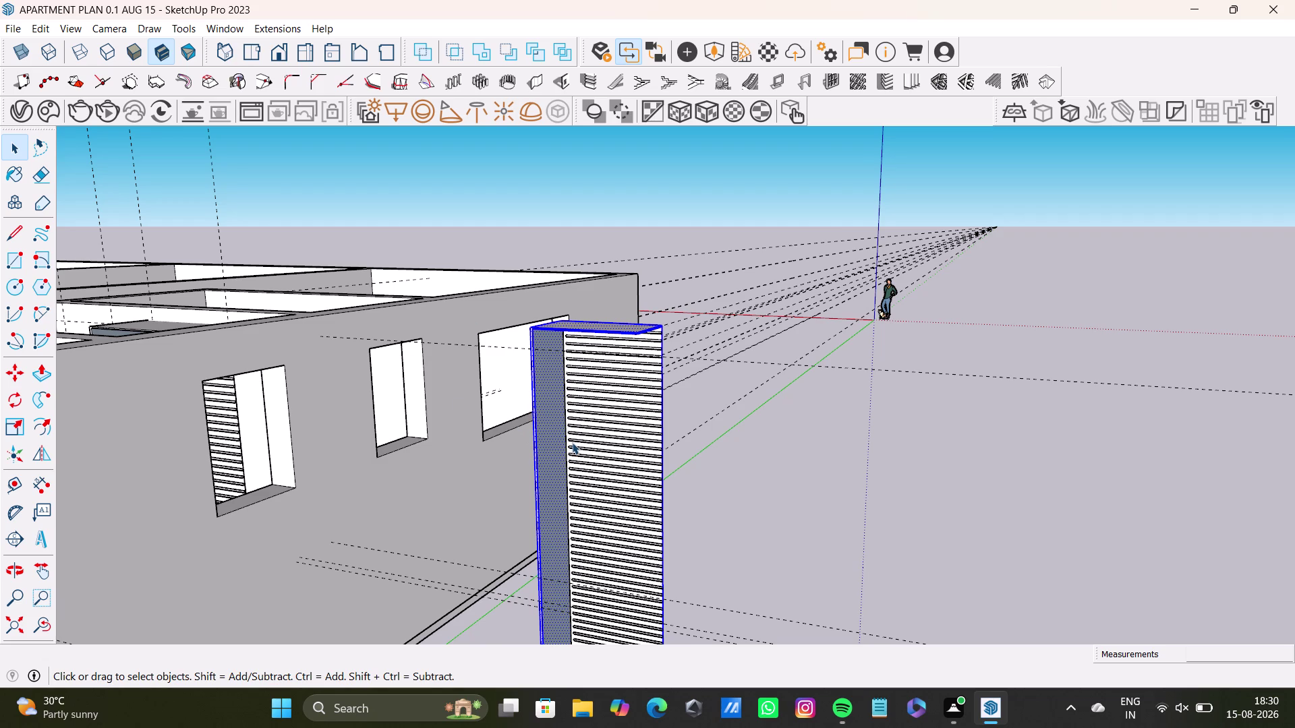
Deselect the louvered box and orbit around it to inspect its sides.
scroll(down, 3)
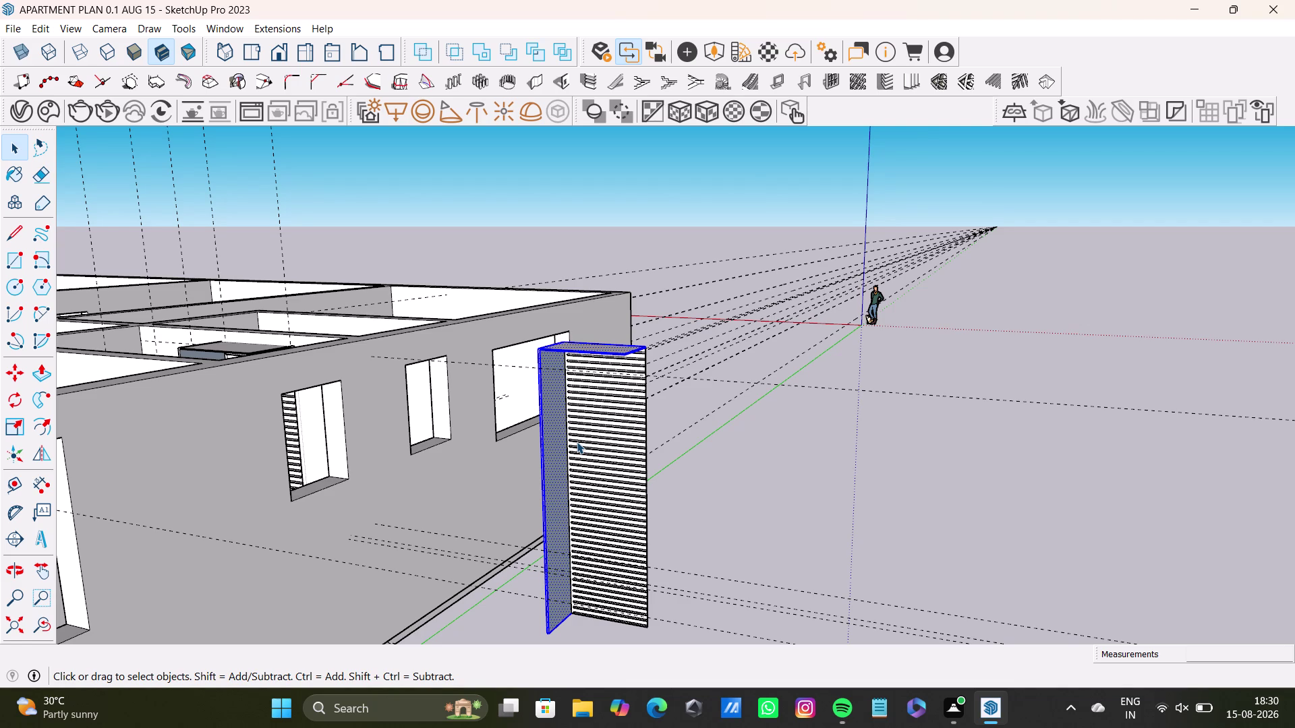
scroll(up, 3)
scroll(up, 3)
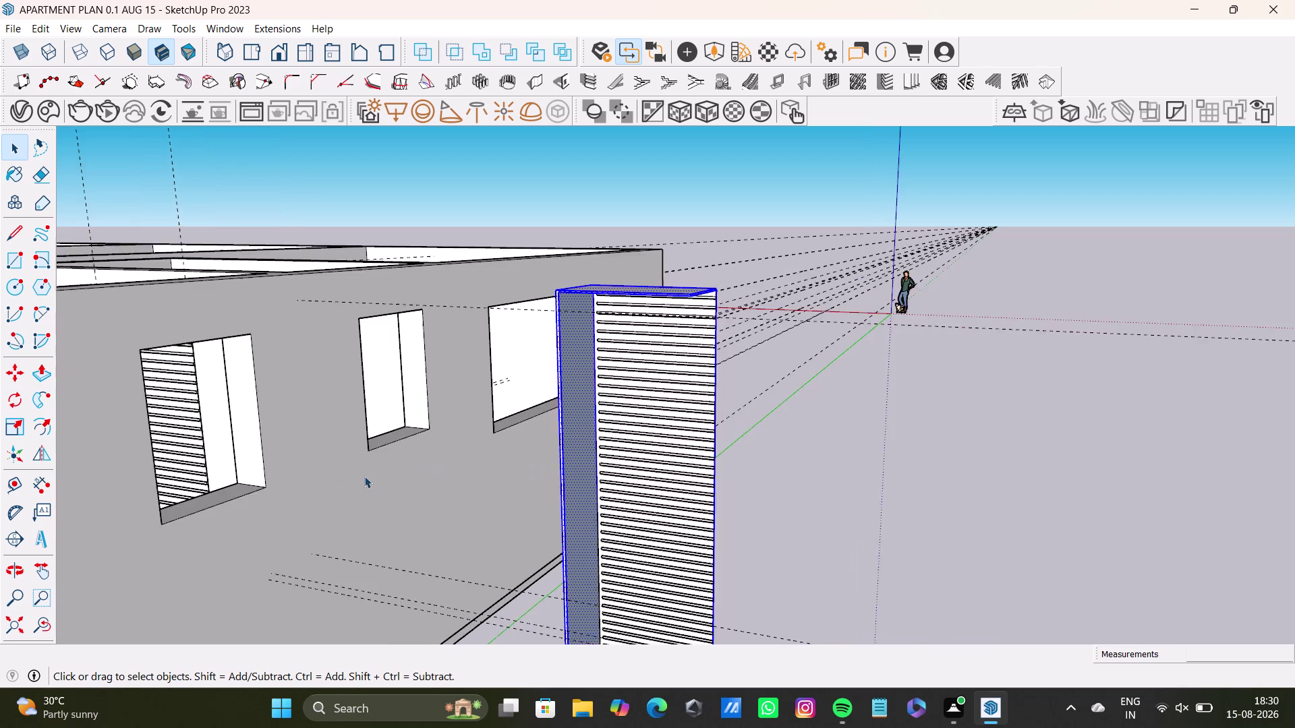
scroll(up, 3)
scroll(down, 3)
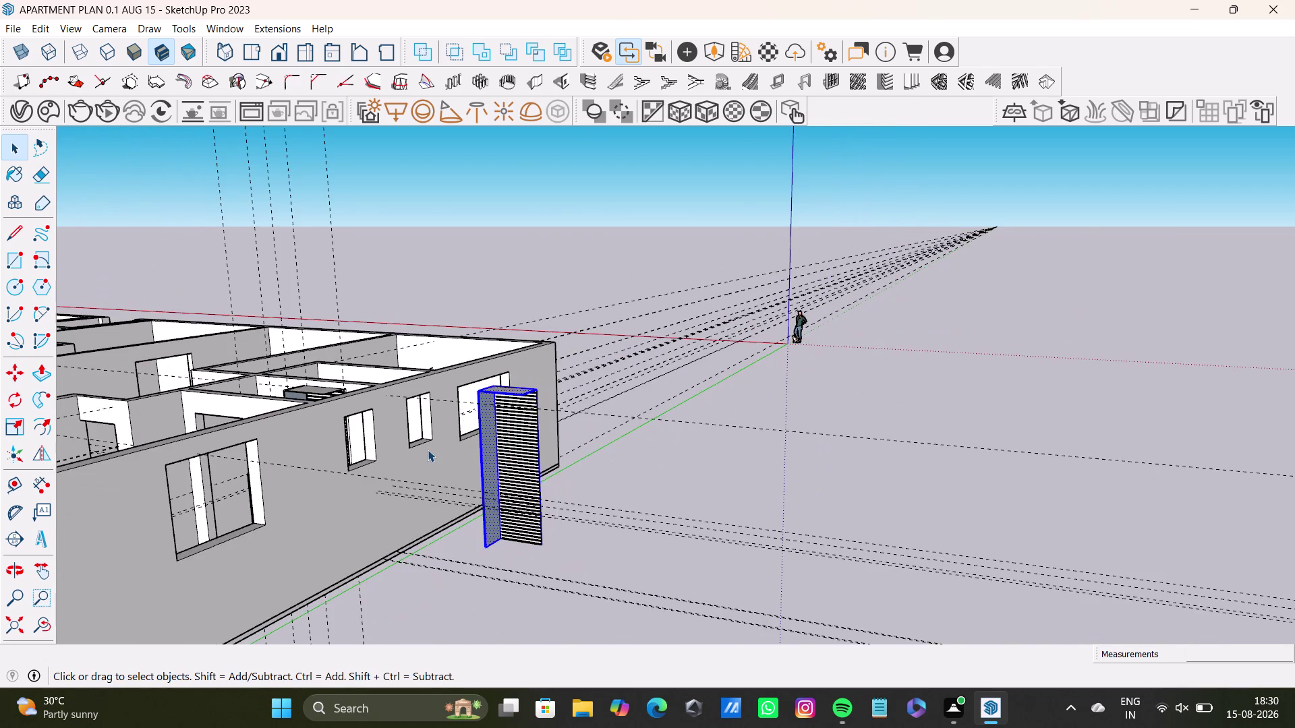
scroll(down, 3)
scroll(down, 3)
click(635, 431)
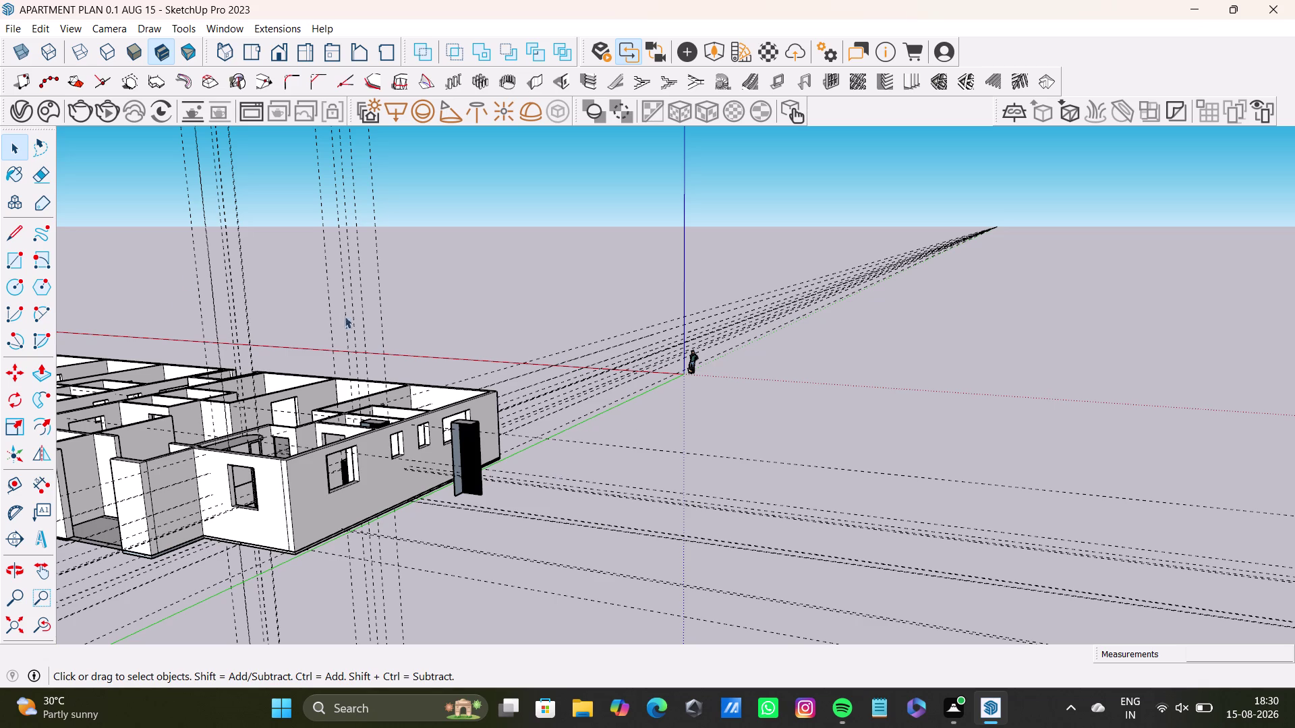
scroll(up, 3)
scroll(up, 3)
scroll(down, 3)
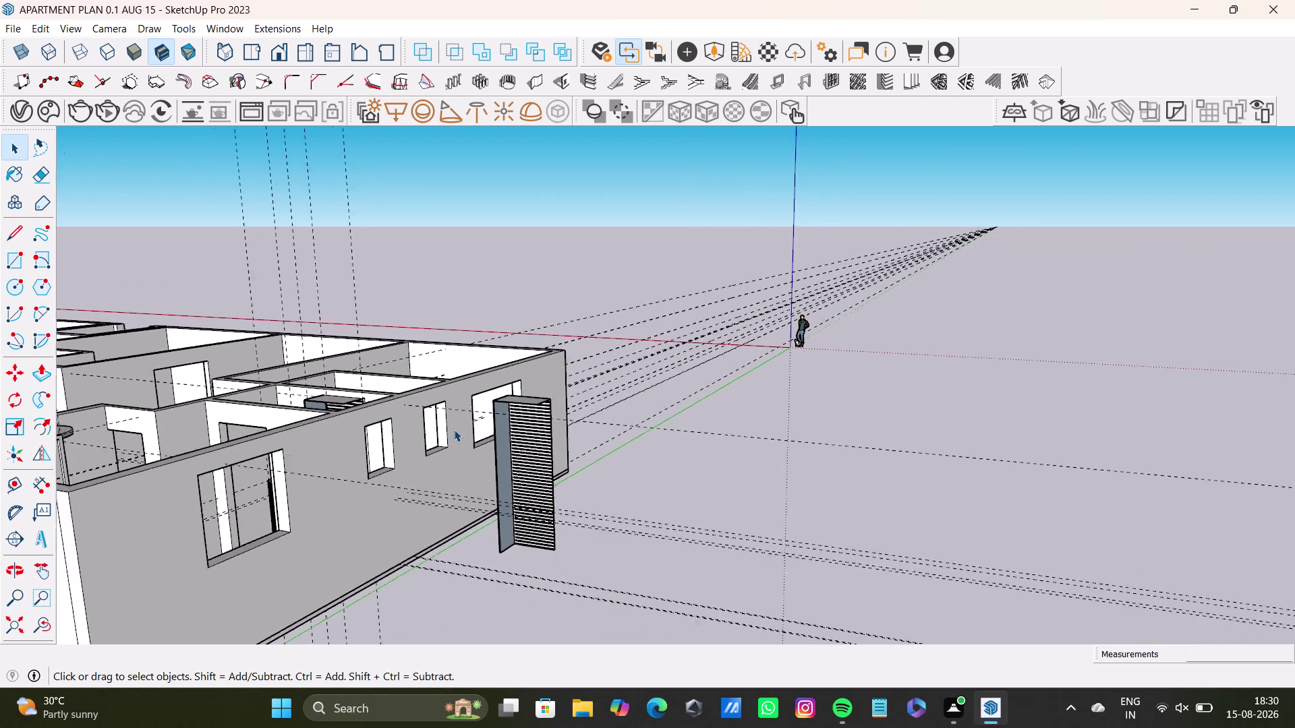
scroll(down, 3)
middle_drag(465, 442, 582, 379)
middle_drag(578, 392, 591, 521)
scroll(up, 3)
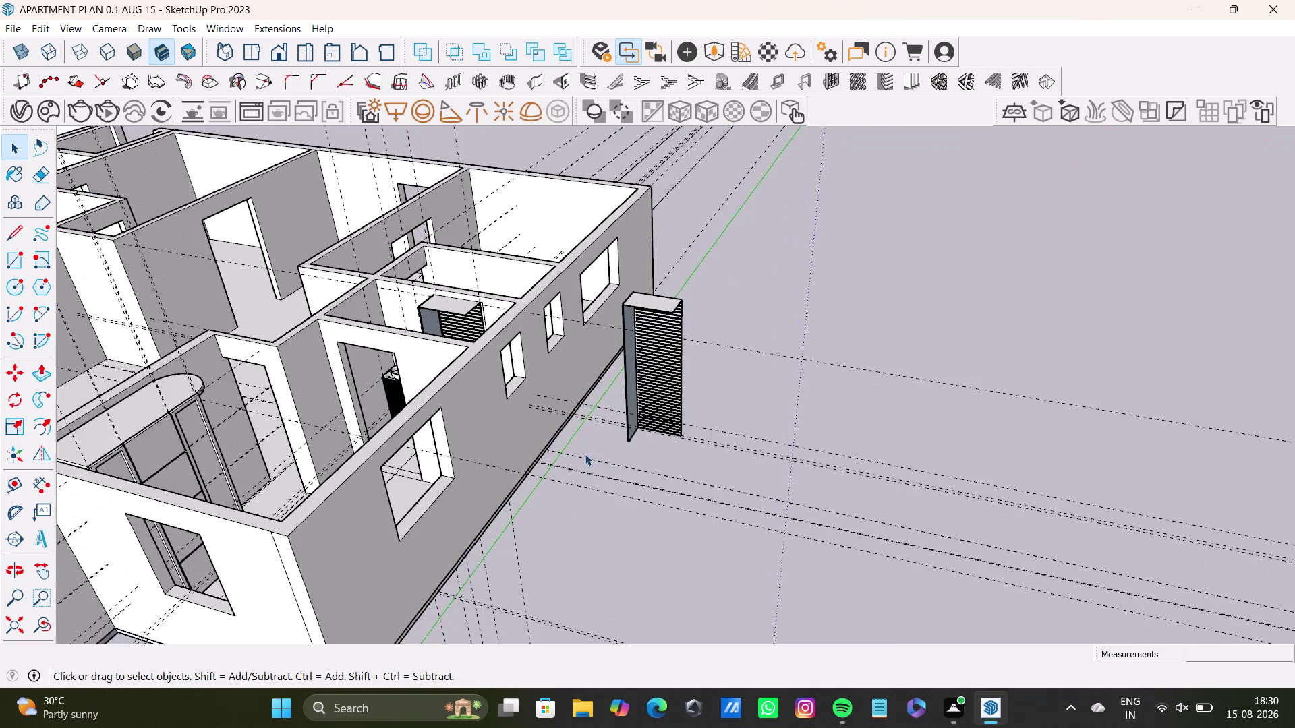
scroll(up, 3)
middle_drag(596, 435, 596, 549)
scroll(up, 3)
middle_drag(614, 395, 749, 372)
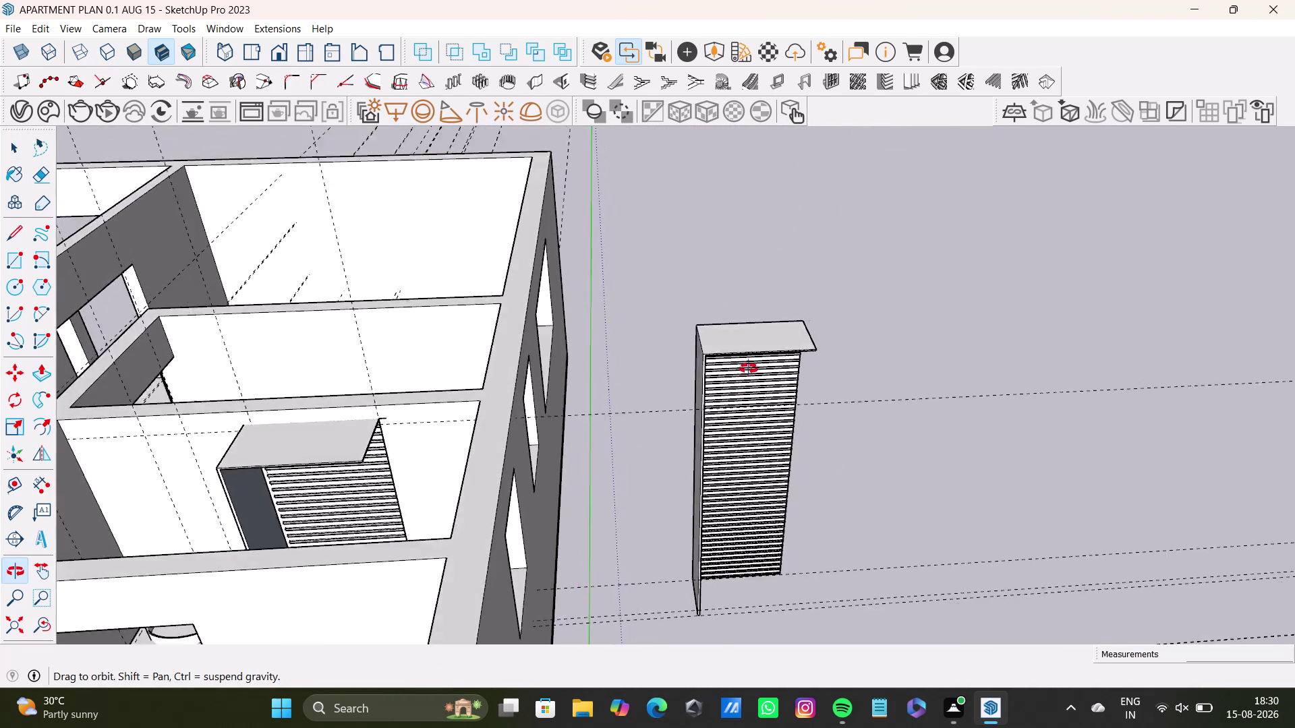
middle_drag(749, 373, 732, 340)
drag(622, 253, 866, 626)
middle_drag(802, 554, 747, 543)
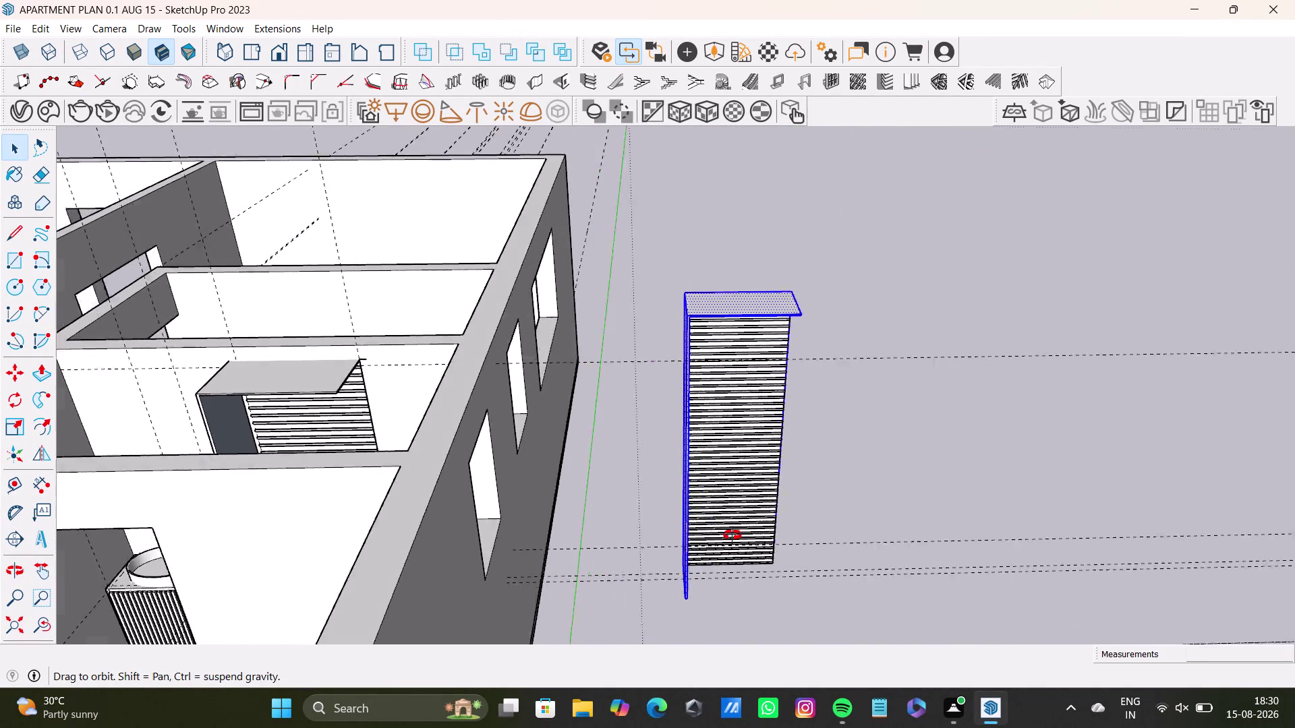
middle_drag(748, 543, 632, 478)
View the box from below, then orbit out over the apartment and back to the box.
click(674, 425)
double_click(671, 425)
click(671, 425)
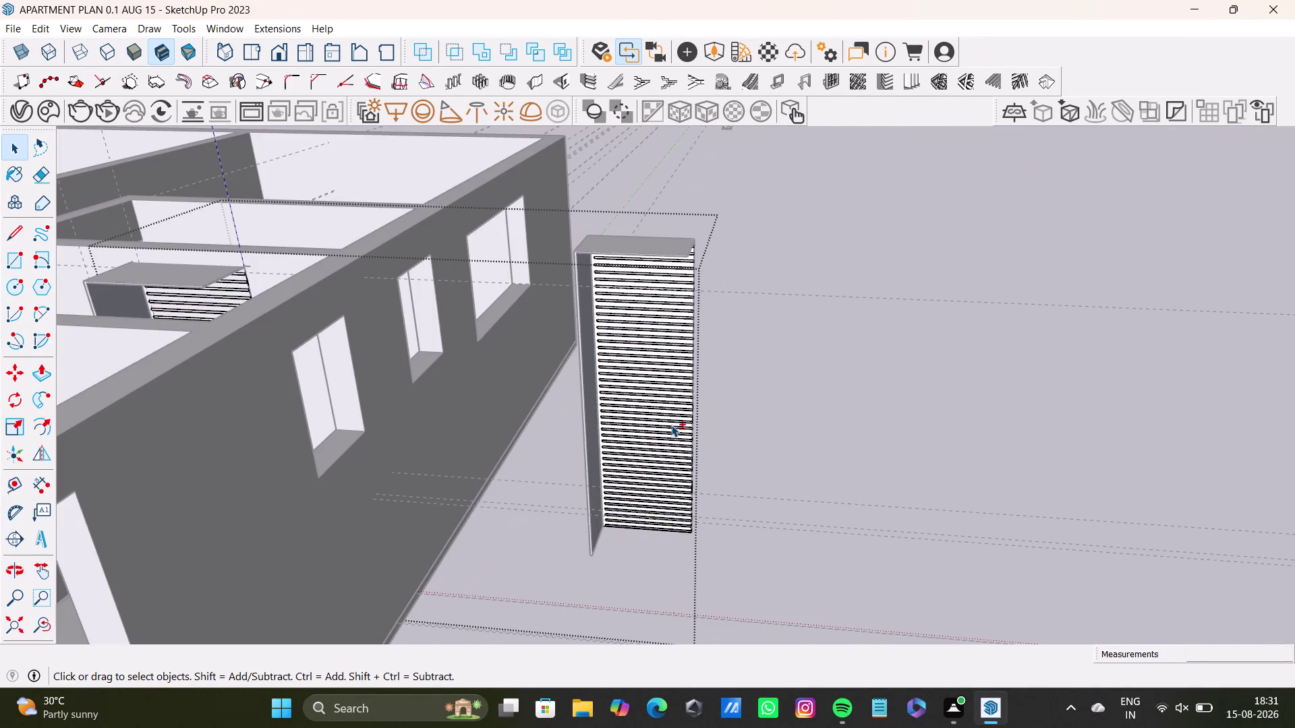
scroll(up, 3)
middle_drag(669, 446, 642, 600)
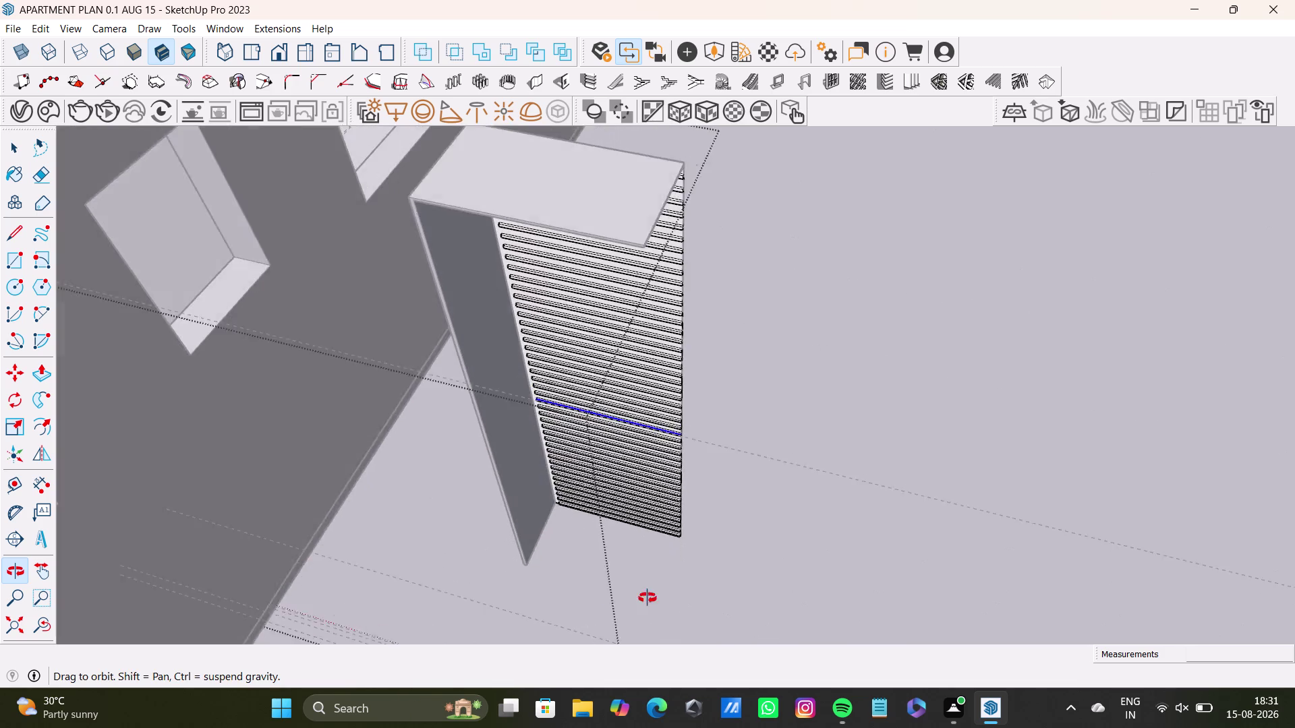
middle_drag(642, 601, 657, 582)
key(space)
click(803, 468)
scroll(down, 3)
middle_drag(675, 485, 798, 444)
scroll(down, 3)
middle_drag(854, 478, 683, 424)
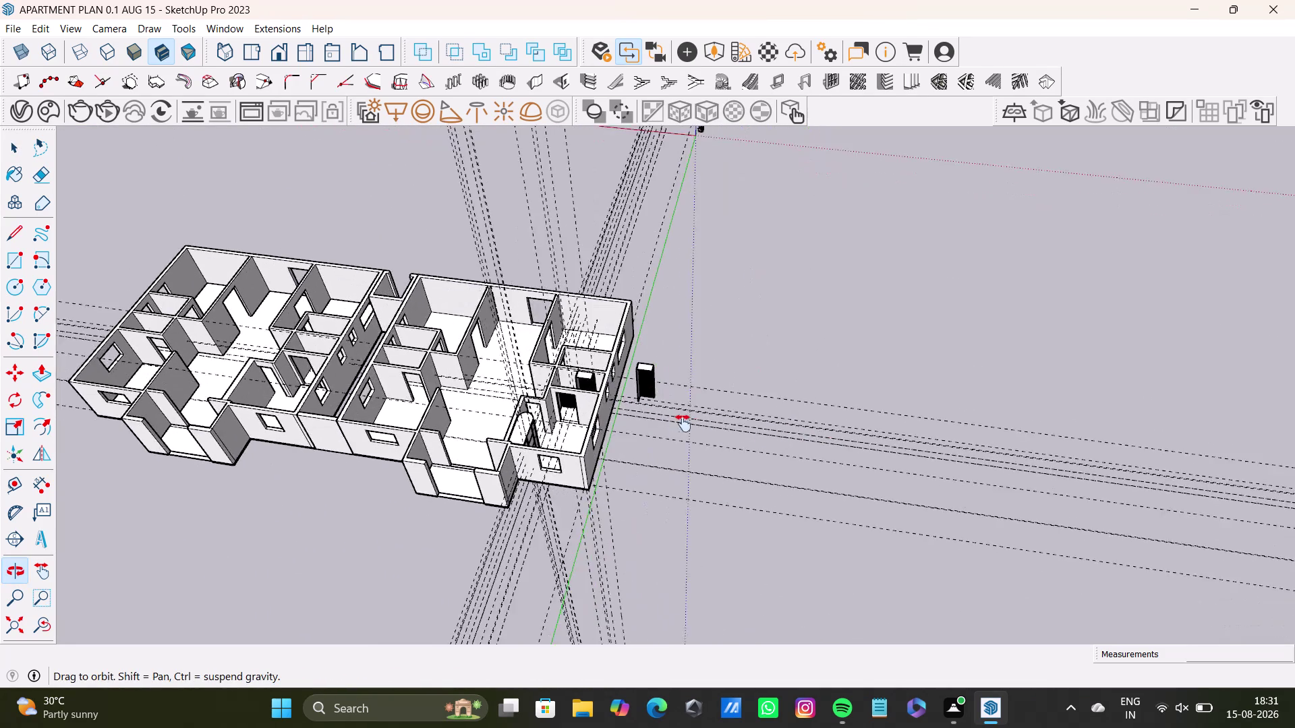
middle_drag(683, 423, 590, 383)
middle_drag(871, 432, 458, 494)
scroll(up, 3)
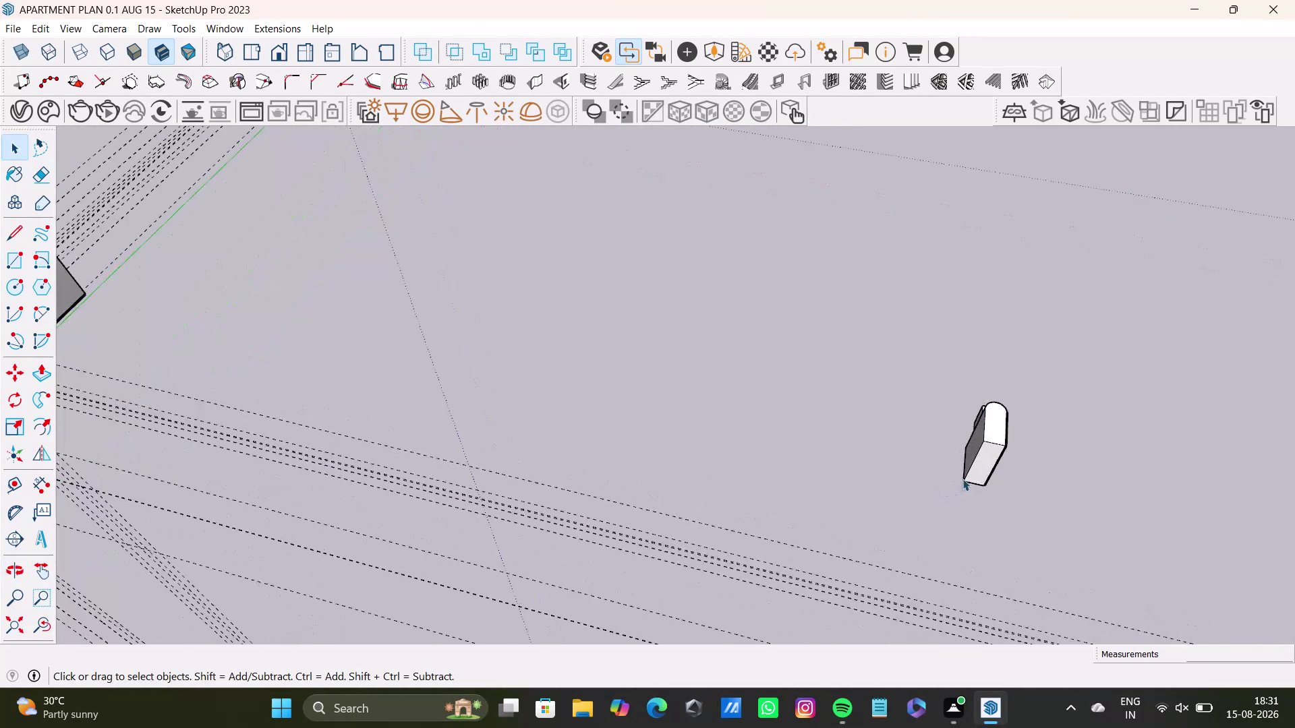
scroll(up, 3)
middle_drag(949, 462, 1145, 468)
scroll(up, 3)
middle_drag(830, 322, 754, 555)
scroll(up, 3)
middle_drag(914, 419, 916, 493)
middle_drag(930, 479, 949, 496)
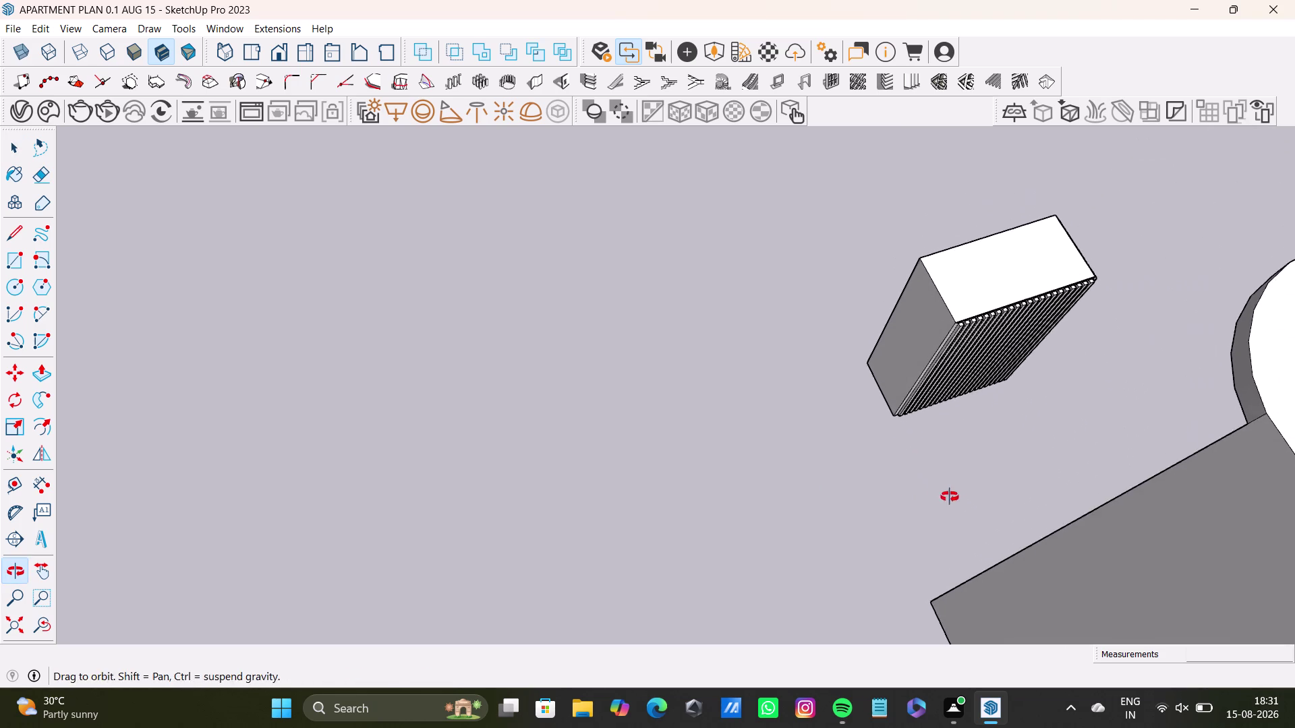
middle_drag(949, 496, 949, 497)
Select the whole louvered box and move it by its corner to a new spot.
click(957, 286)
click(963, 285)
double_click(963, 285)
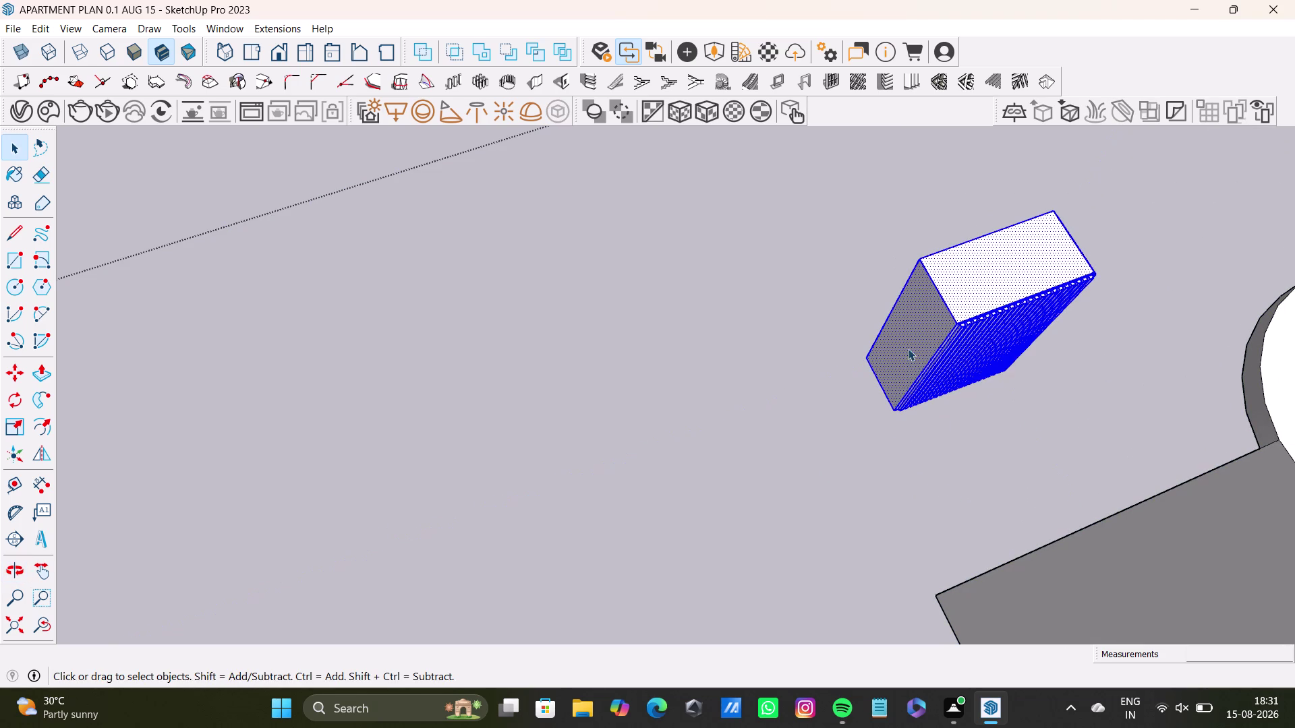
key(m)
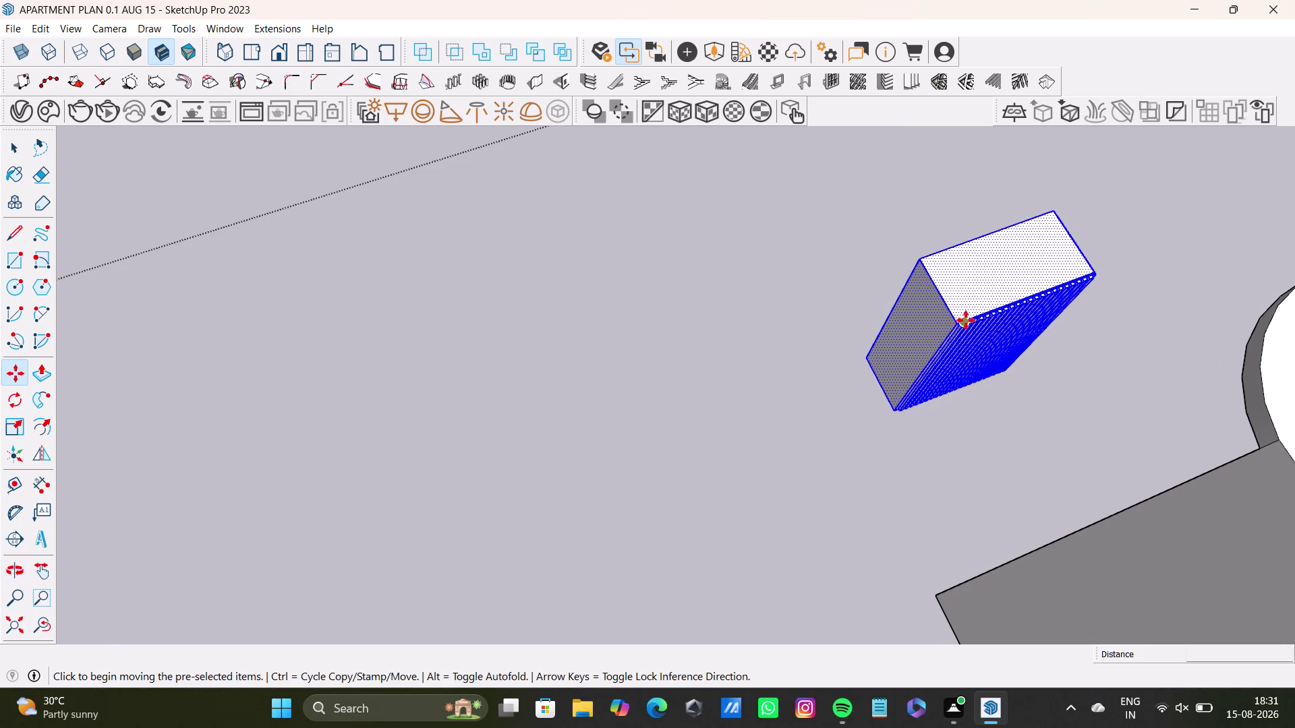
click(962, 323)
click(288, 278)
scroll(down, 3)
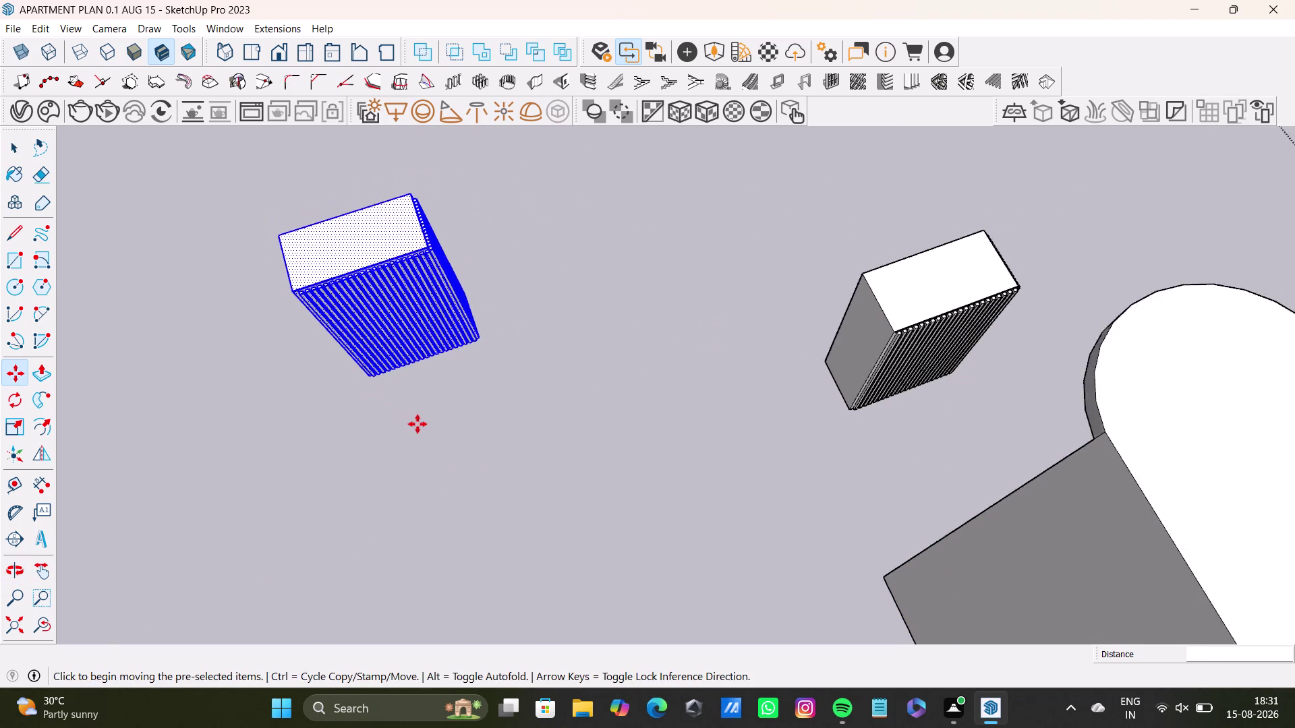
Rotate the box 90 degrees about its top corner so it stands upright.
middle_drag(423, 417, 673, 451)
middle_drag(674, 501, 0, 378)
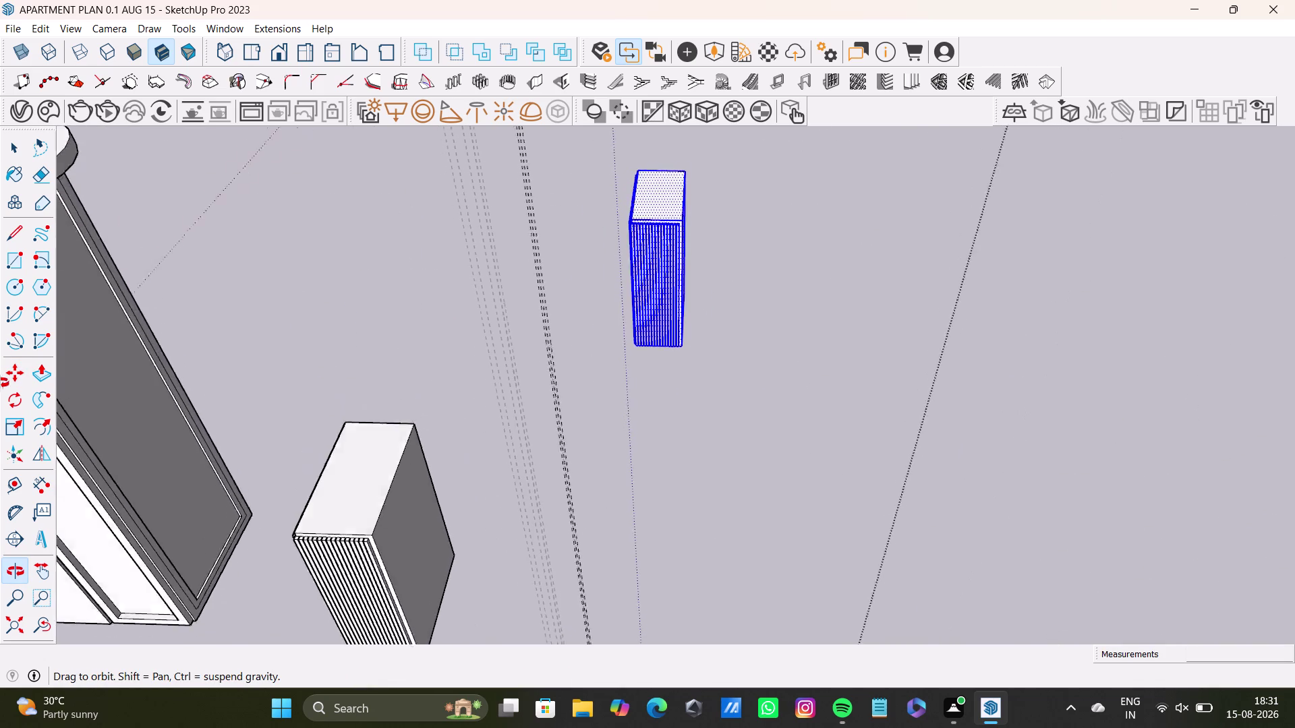
middle_drag(0, 378, 628, 453)
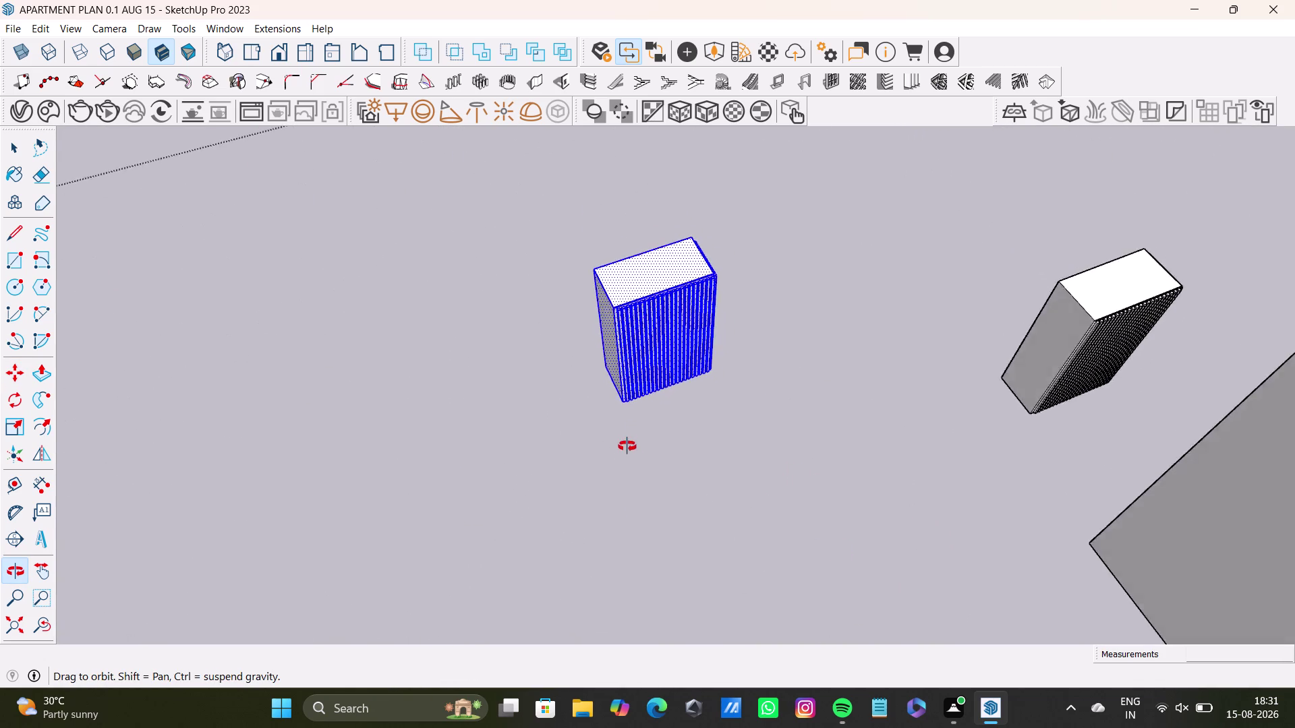
middle_drag(628, 453, 564, 449)
key(q)
scroll(up, 3)
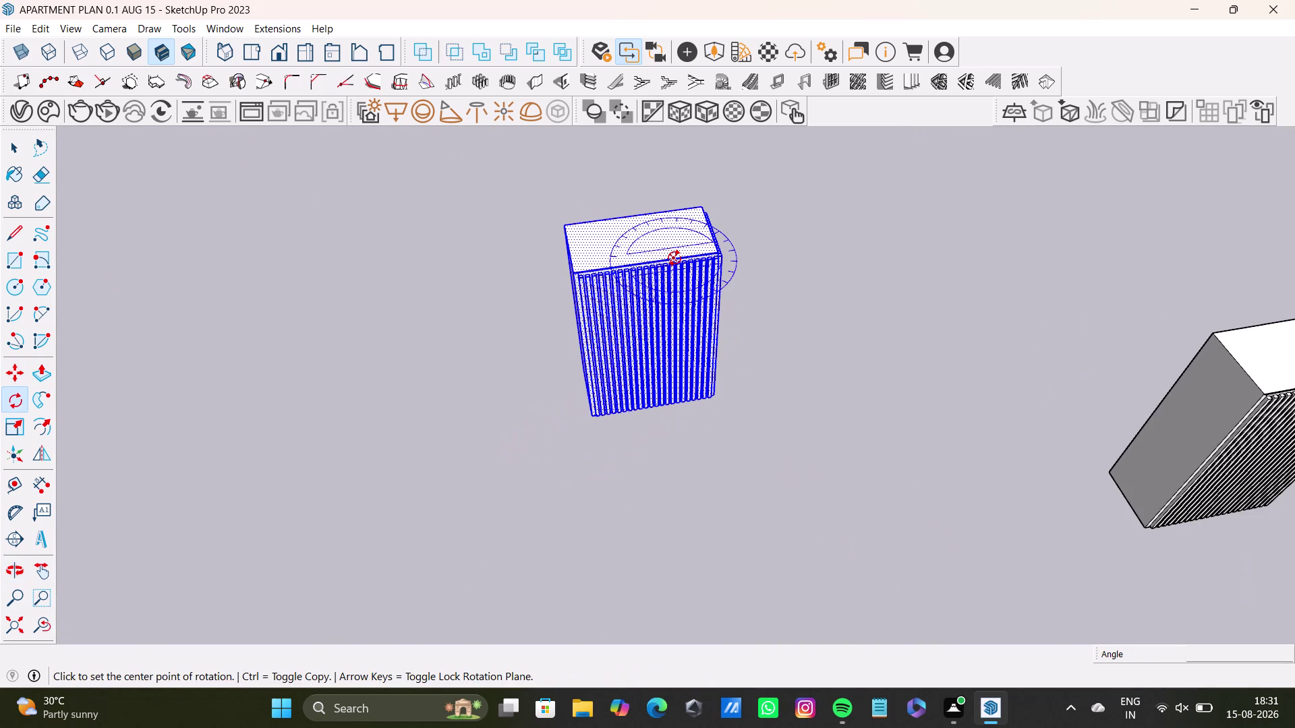
key(Up)
scroll(up, 3)
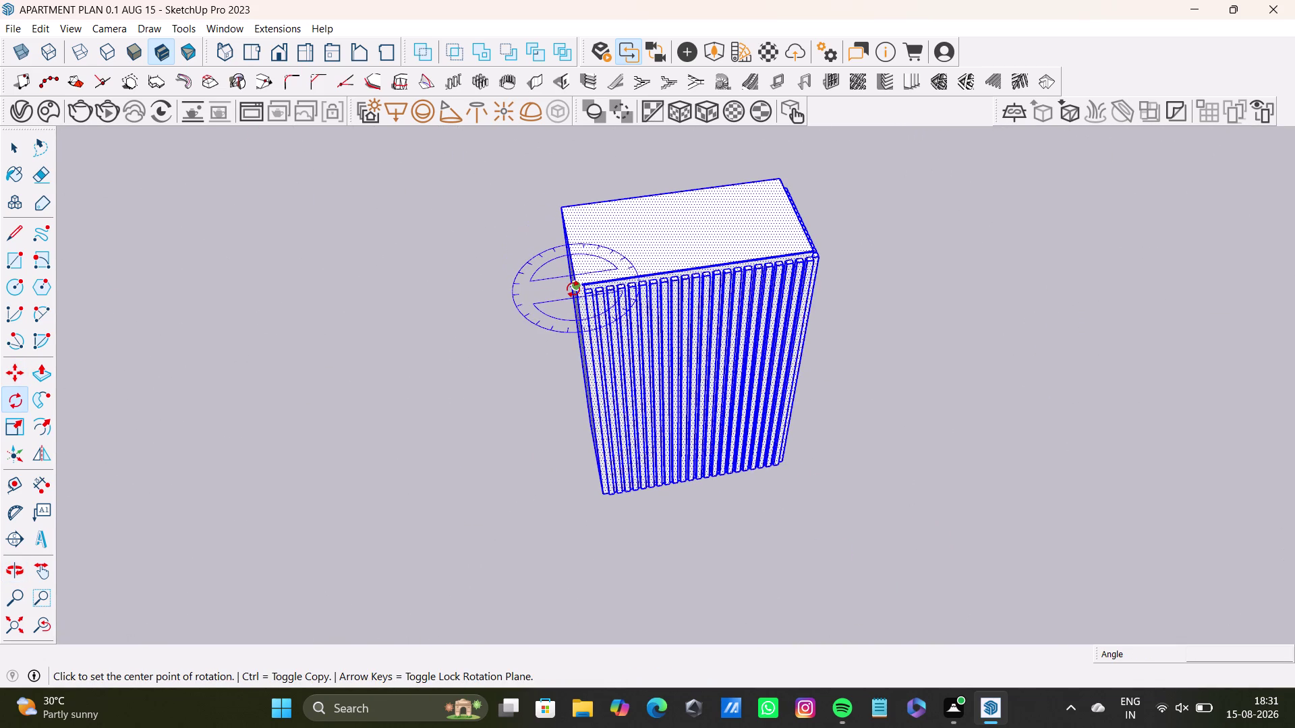
scroll(up, 3)
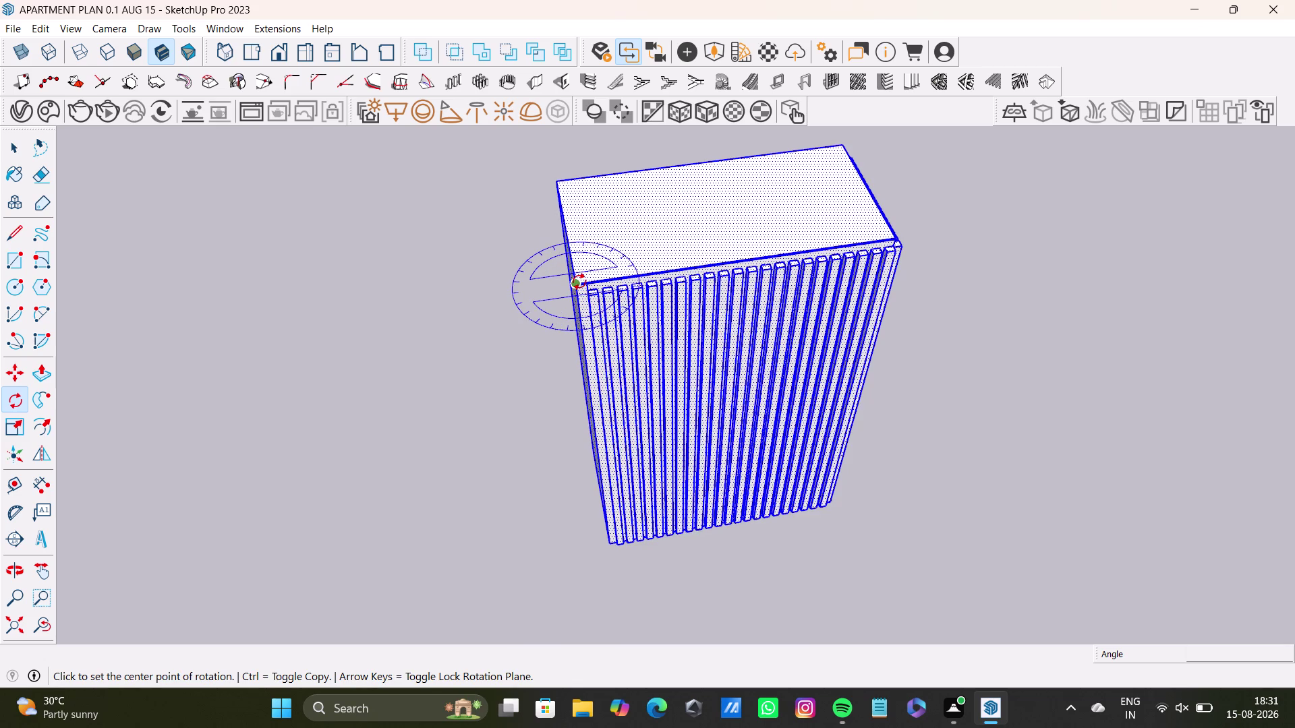
click(578, 281)
click(887, 237)
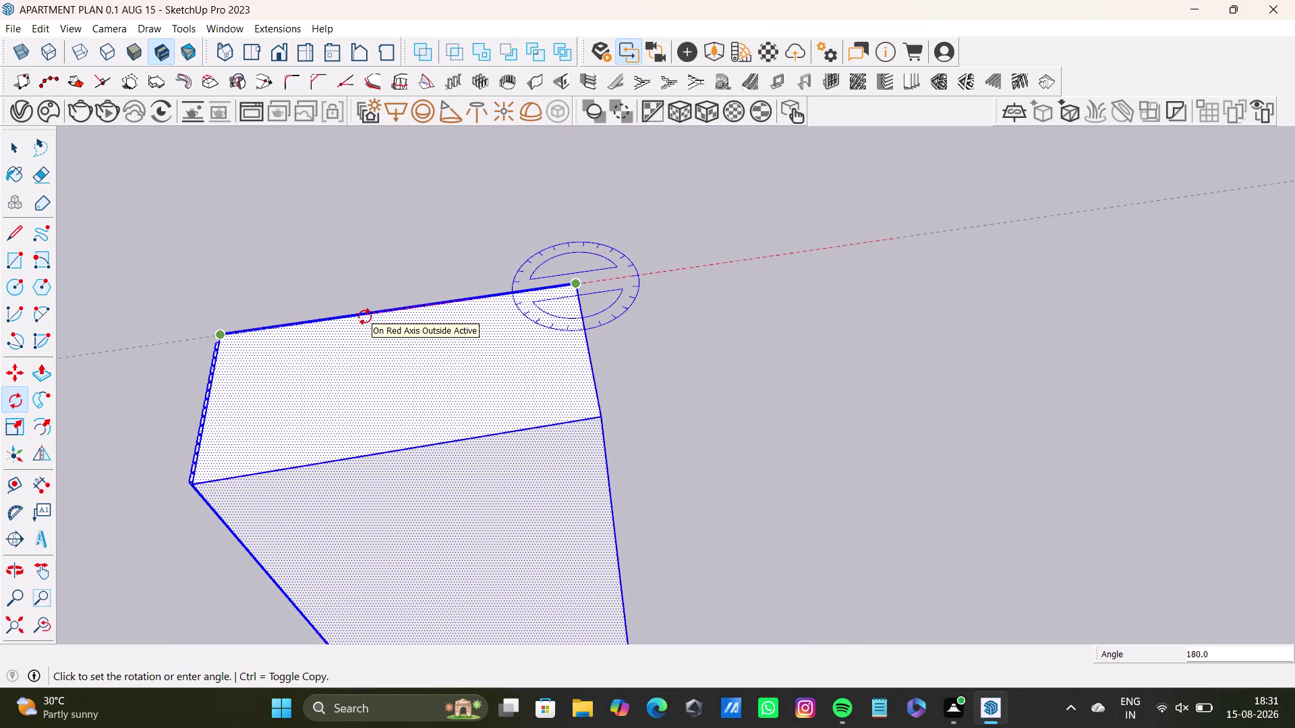
text(90)
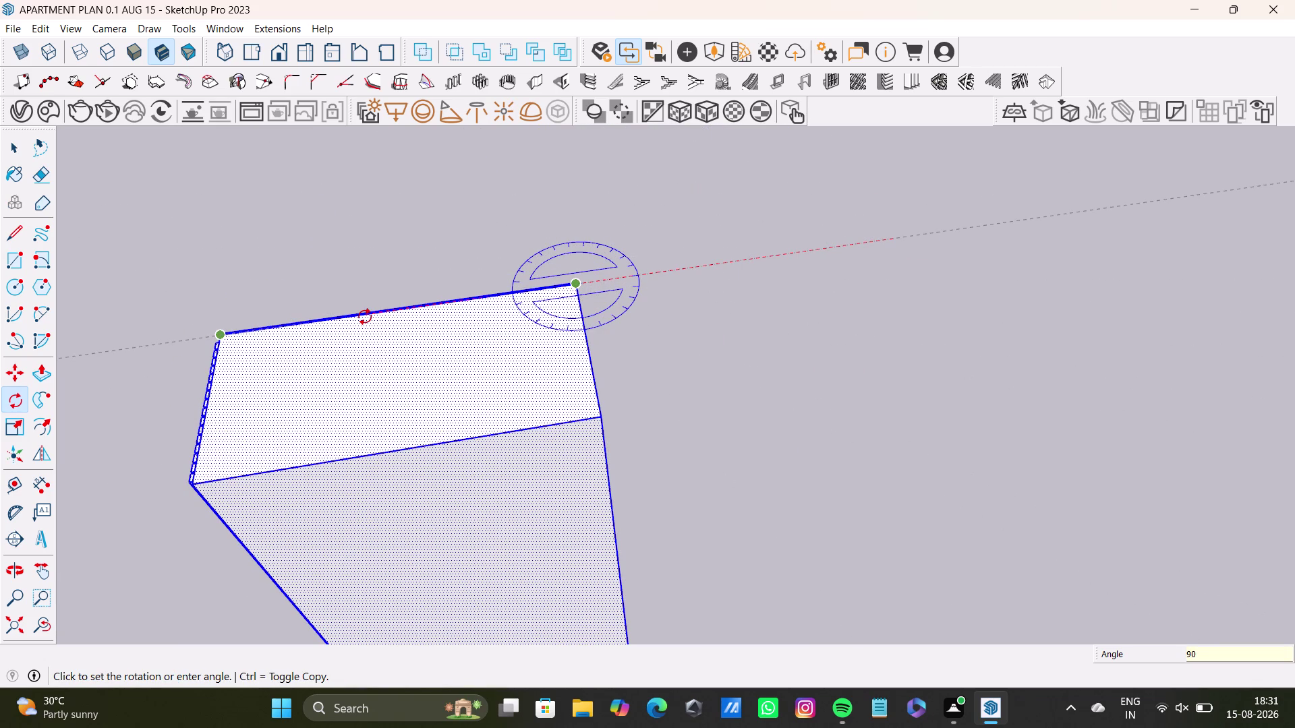
key(Return)
Check the upright box, then orbit out and across the apartment rooms.
scroll(down, 3)
middle_drag(580, 390, 803, 413)
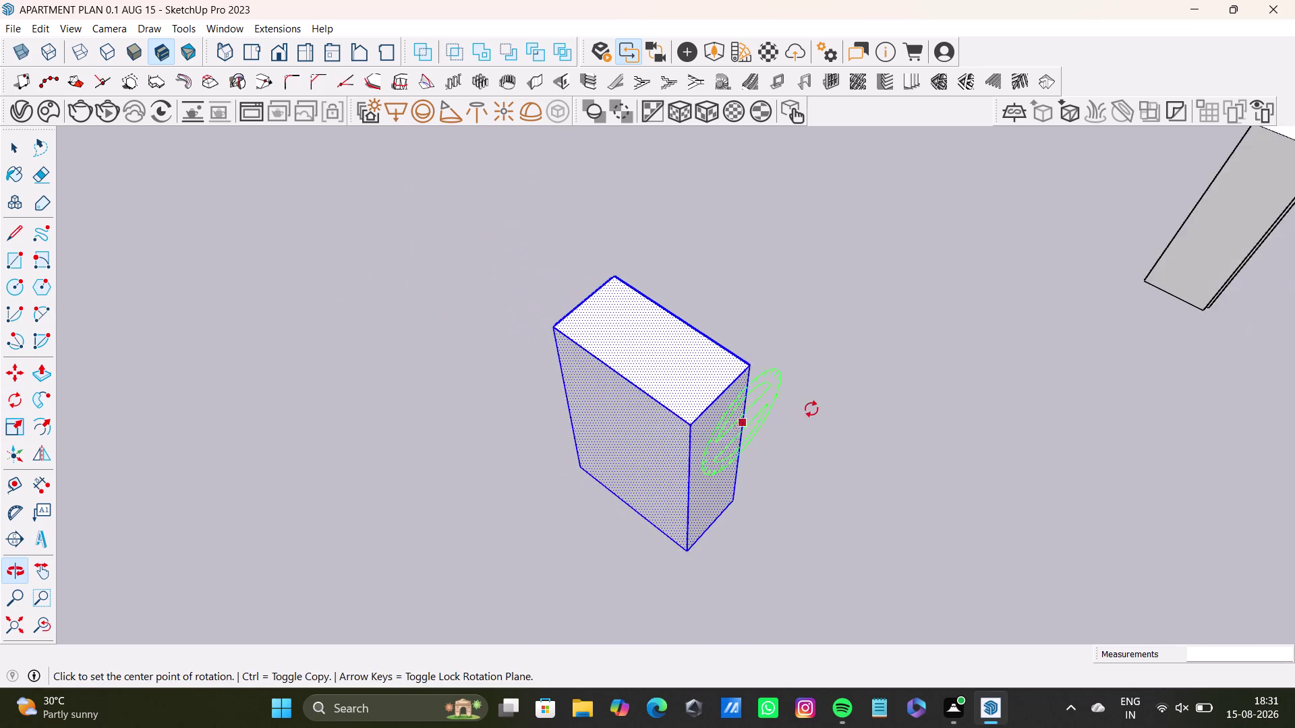
scroll(up, 3)
middle_drag(754, 455, 383, 360)
scroll(down, 3)
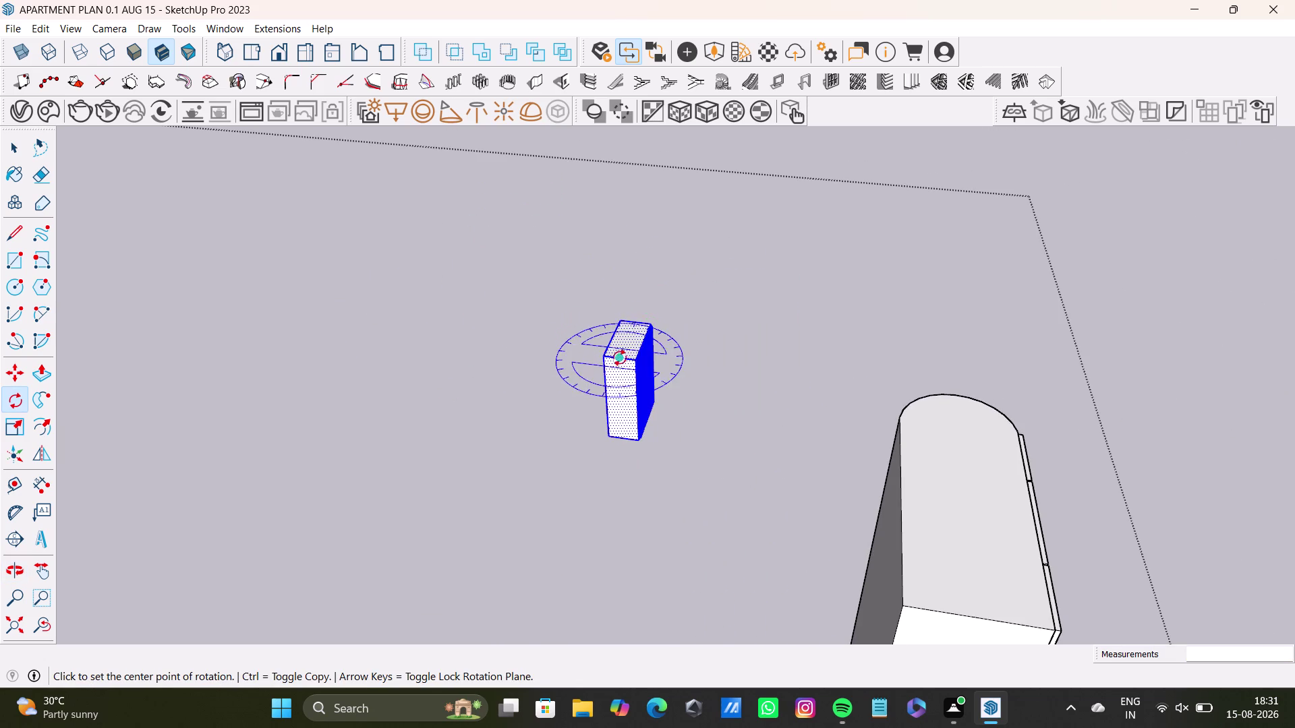
key(space)
scroll(up, 3)
scroll(down, 3)
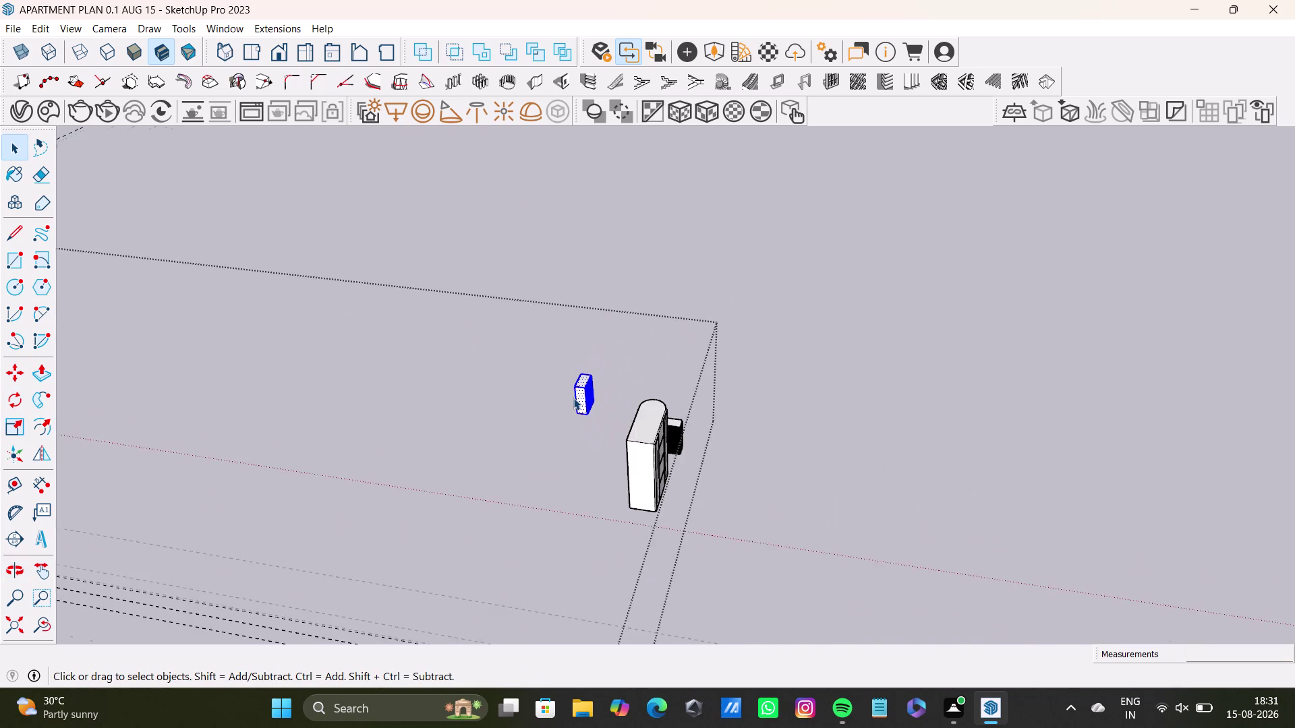
scroll(down, 3)
middle_drag(335, 378, 882, 429)
scroll(up, 3)
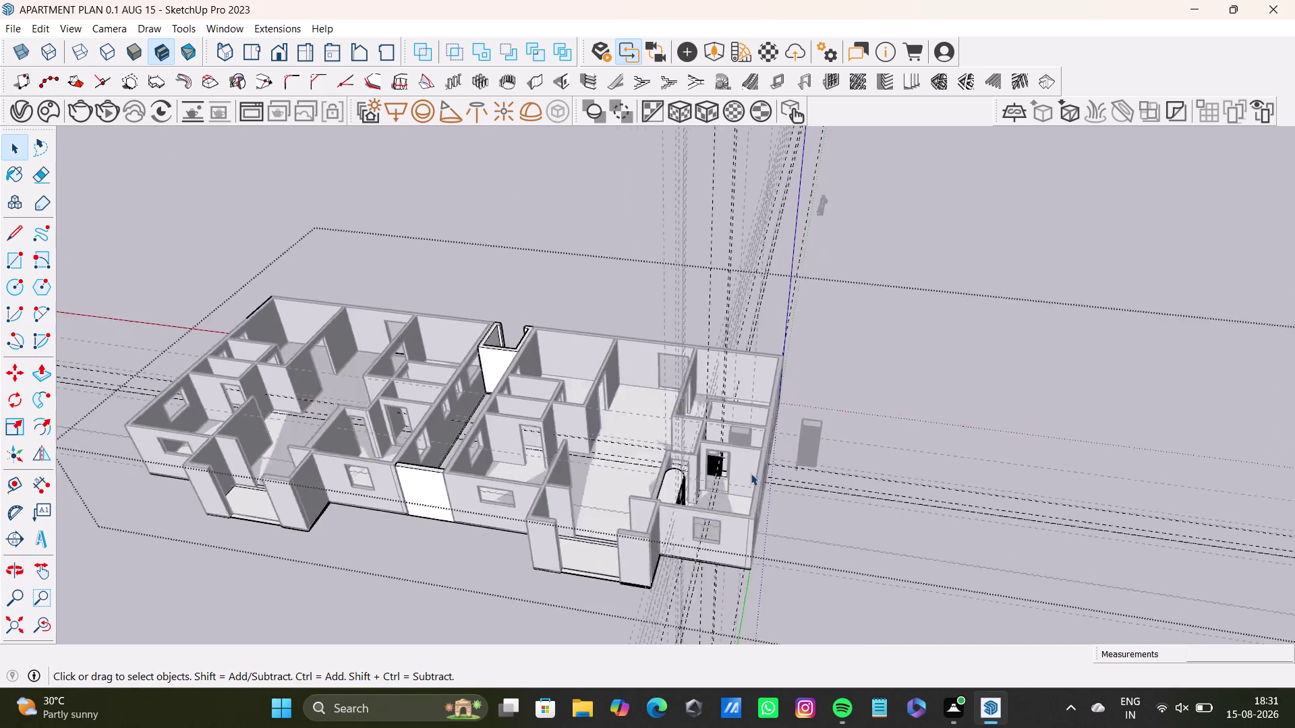
scroll(up, 3)
scroll(up, 3)
middle_drag(748, 426, 418, 502)
scroll(down, 3)
middle_drag(671, 456, 666, 462)
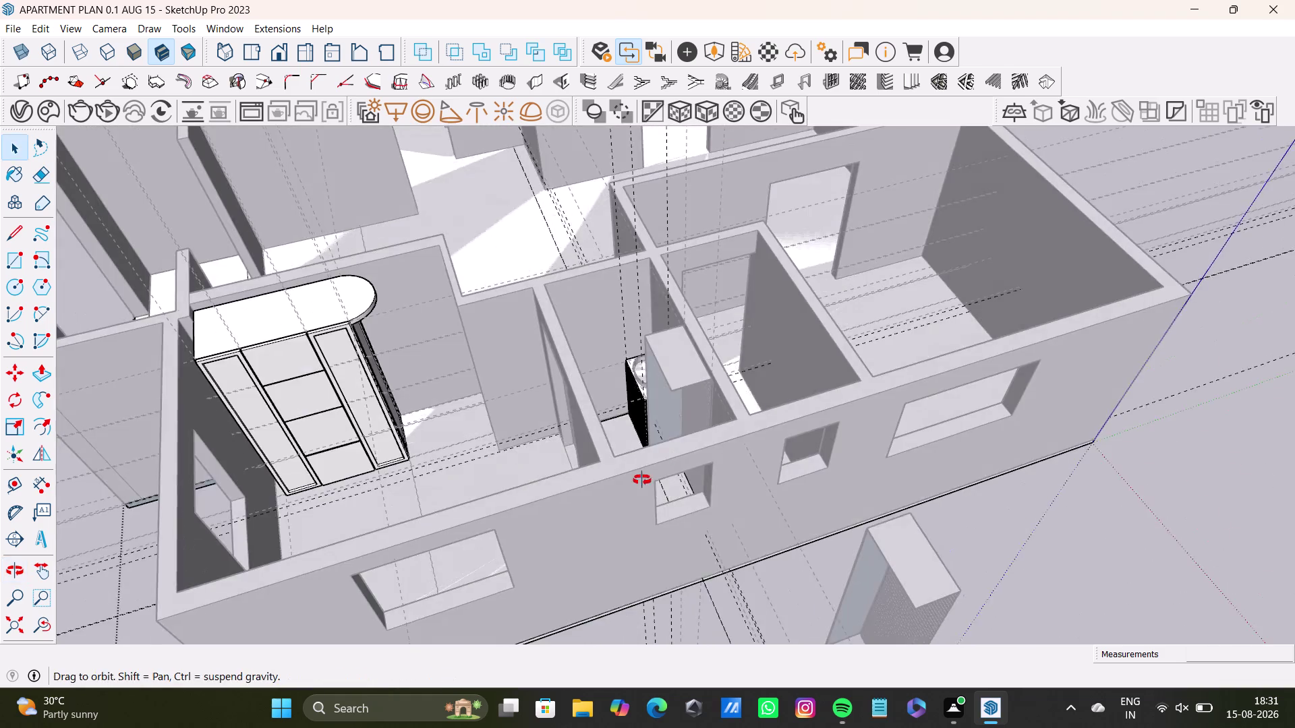
middle_drag(666, 463, 362, 498)
middle_drag(576, 472, 323, 466)
Orbit and zoom from the apartment rooms to a close view of the small louvered box.
middle_drag(628, 425, 478, 503)
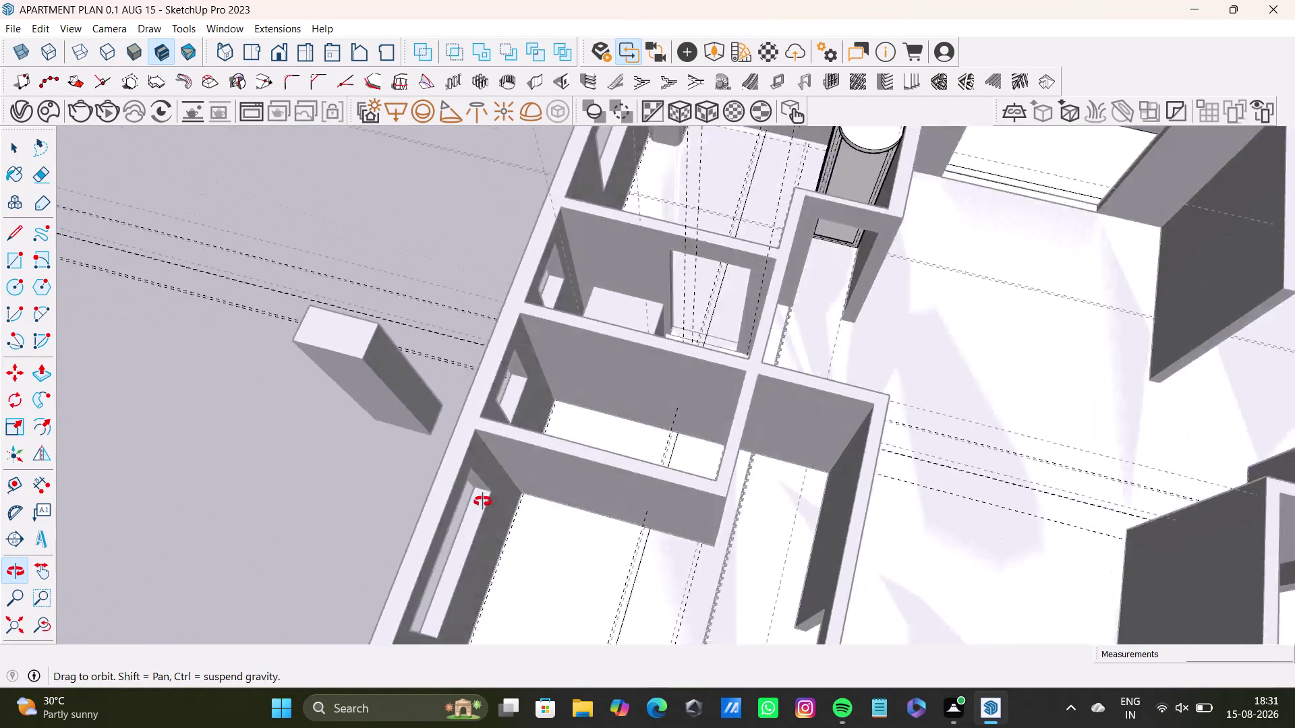
middle_drag(477, 503, 486, 502)
middle_drag(705, 436, 757, 405)
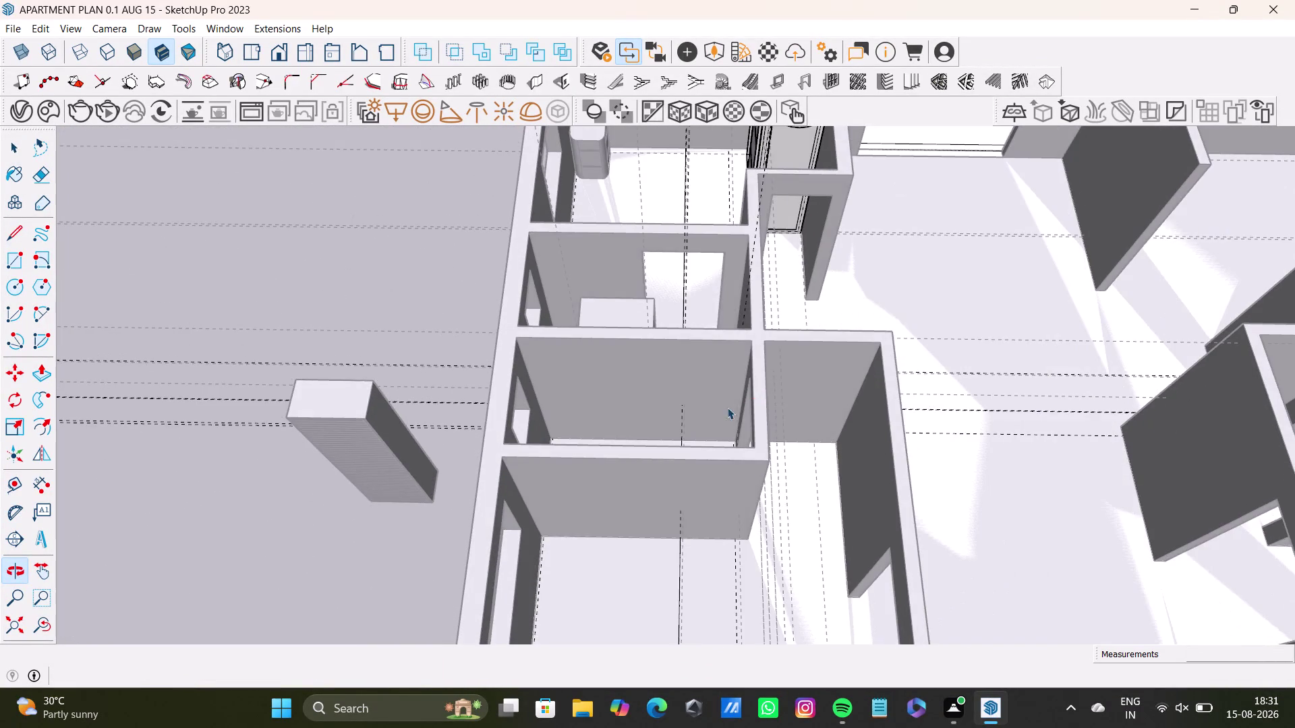
scroll(down, 3)
middle_drag(317, 409, 399, 408)
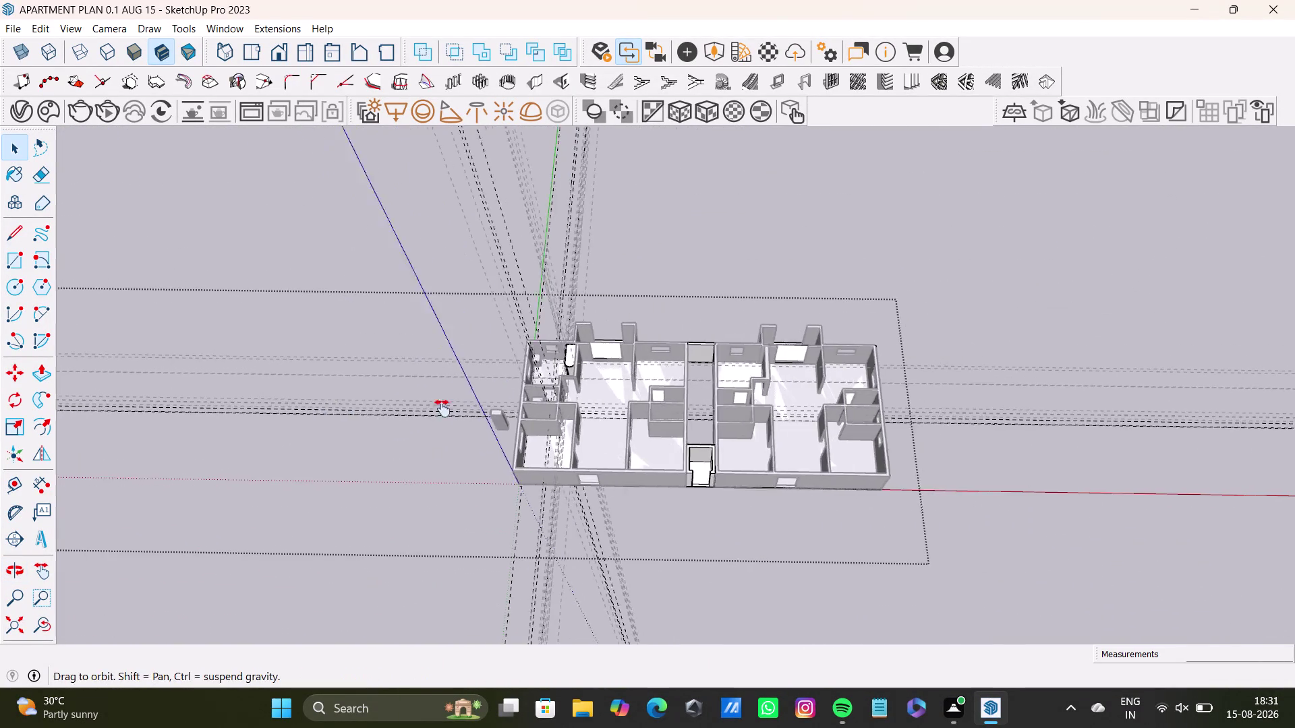
middle_drag(399, 408, 656, 435)
scroll(up, 3)
middle_drag(418, 510, 484, 389)
scroll(up, 3)
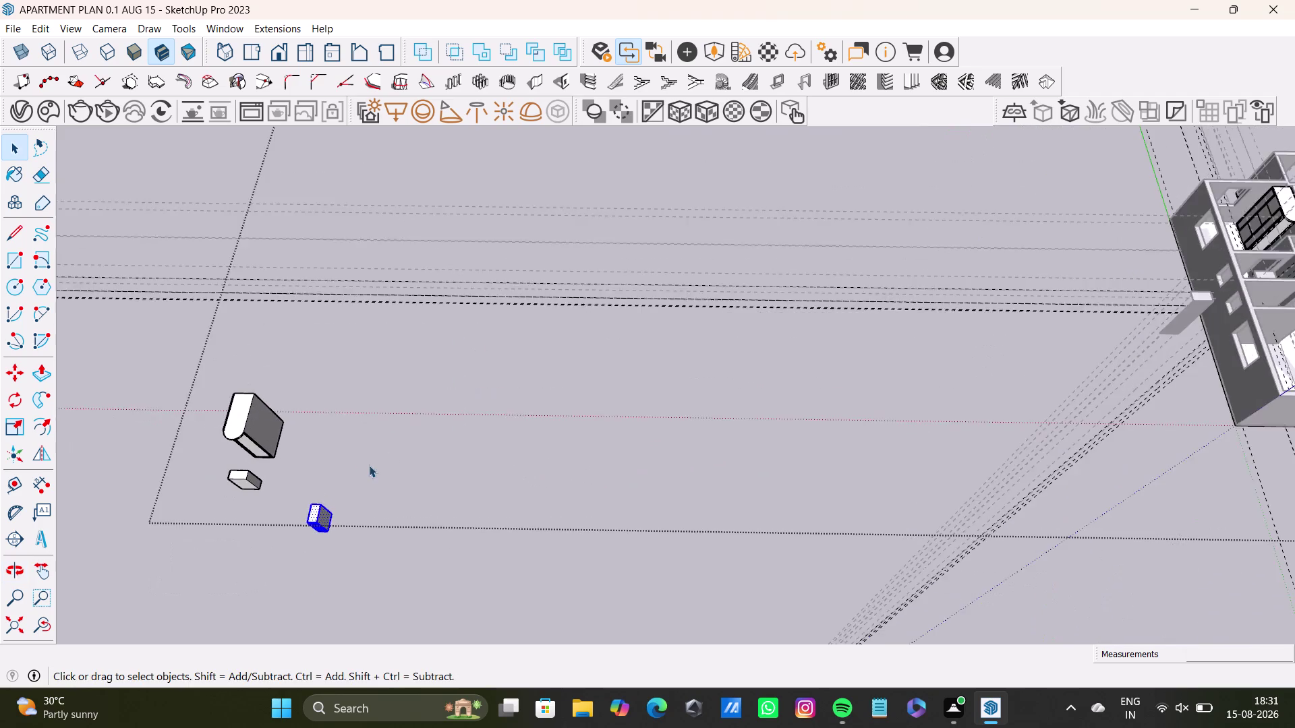
scroll(up, 3)
middle_drag(348, 488, 453, 354)
scroll(up, 3)
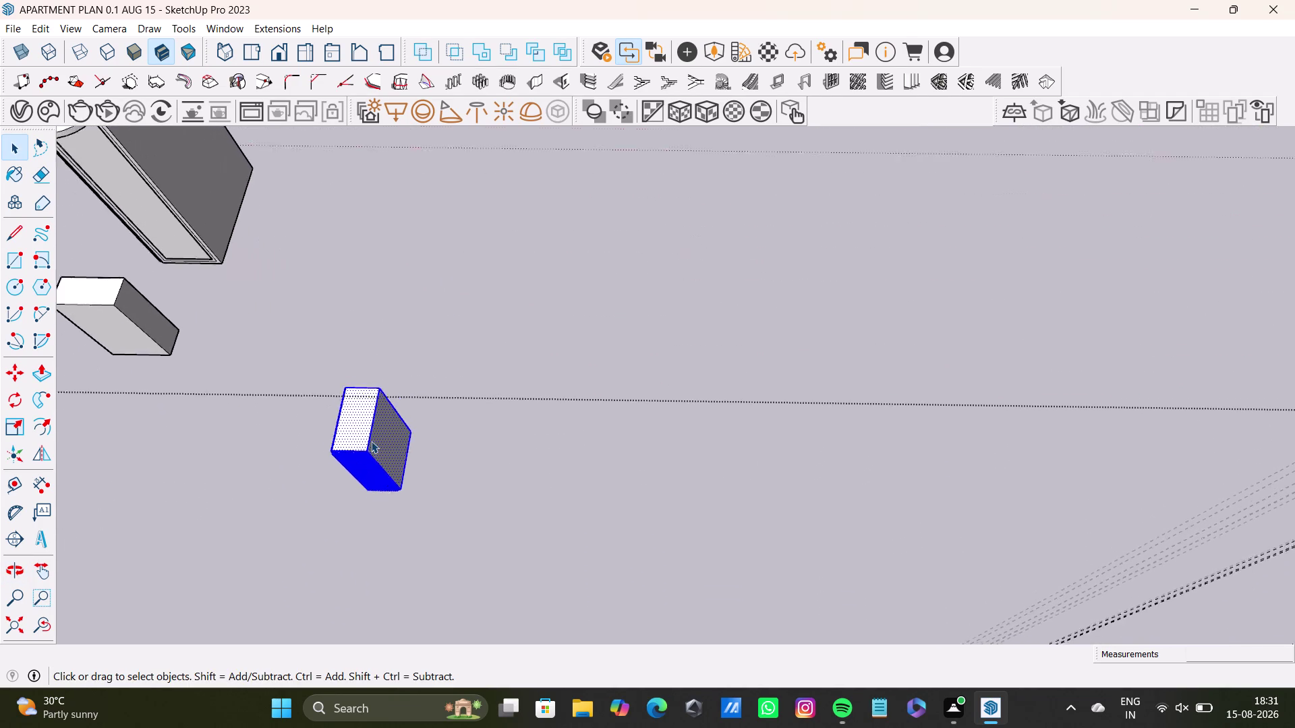
scroll(up, 3)
middle_drag(371, 441, 418, 367)
Rotate the box 90 degrees about its corner around the red axis.
scroll(down, 3)
key(w)
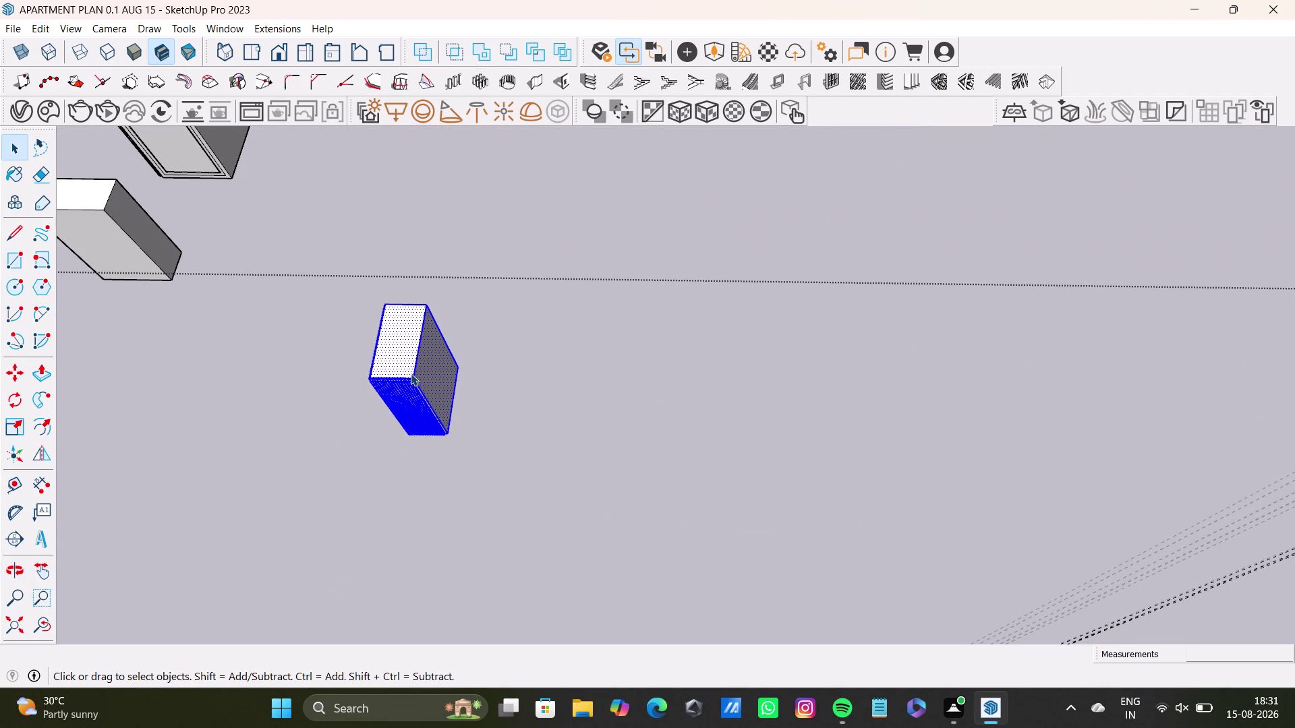
text(w)
text(q)
key(Up)
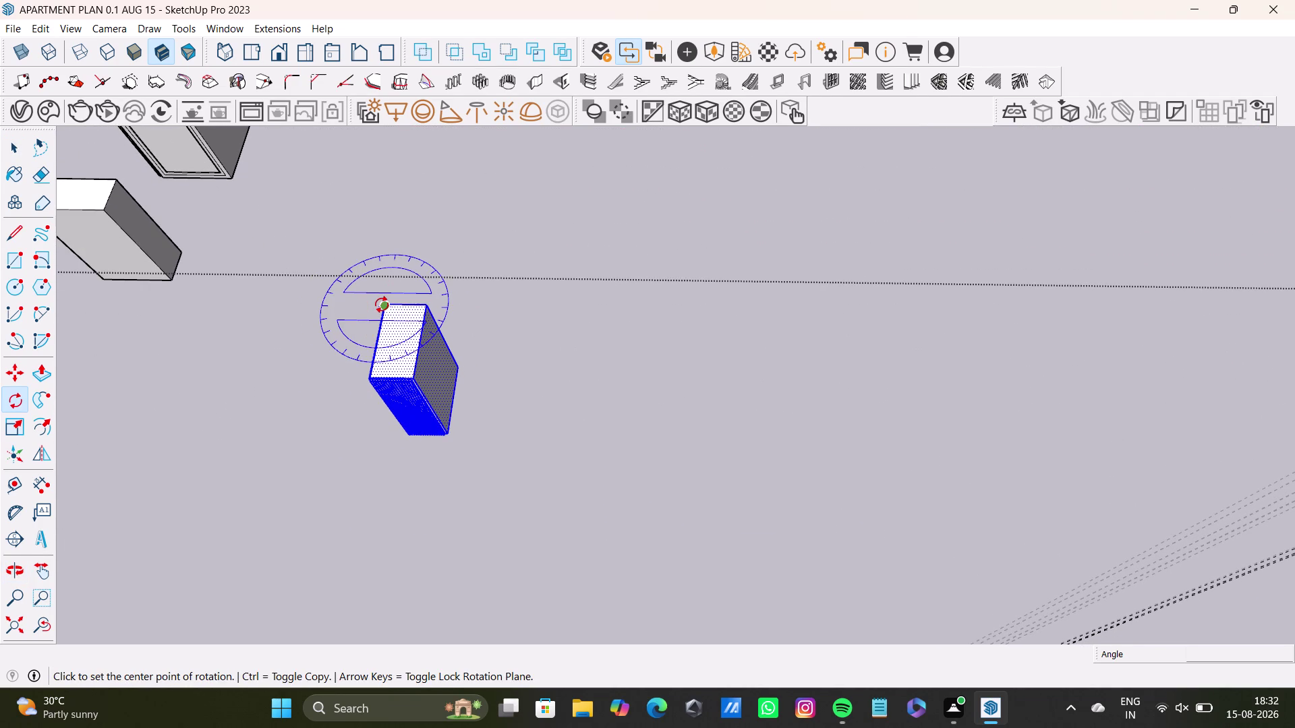
click(380, 304)
click(369, 373)
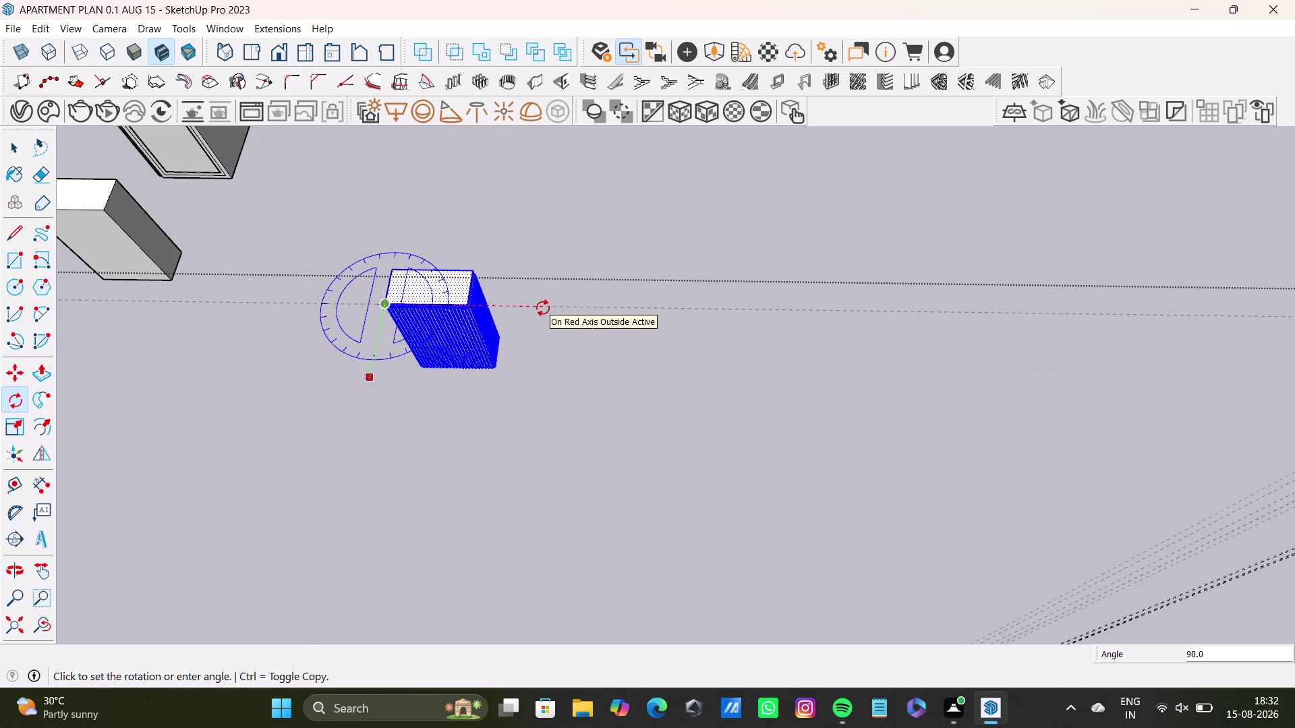
click(543, 308)
click(543, 309)
text(90)
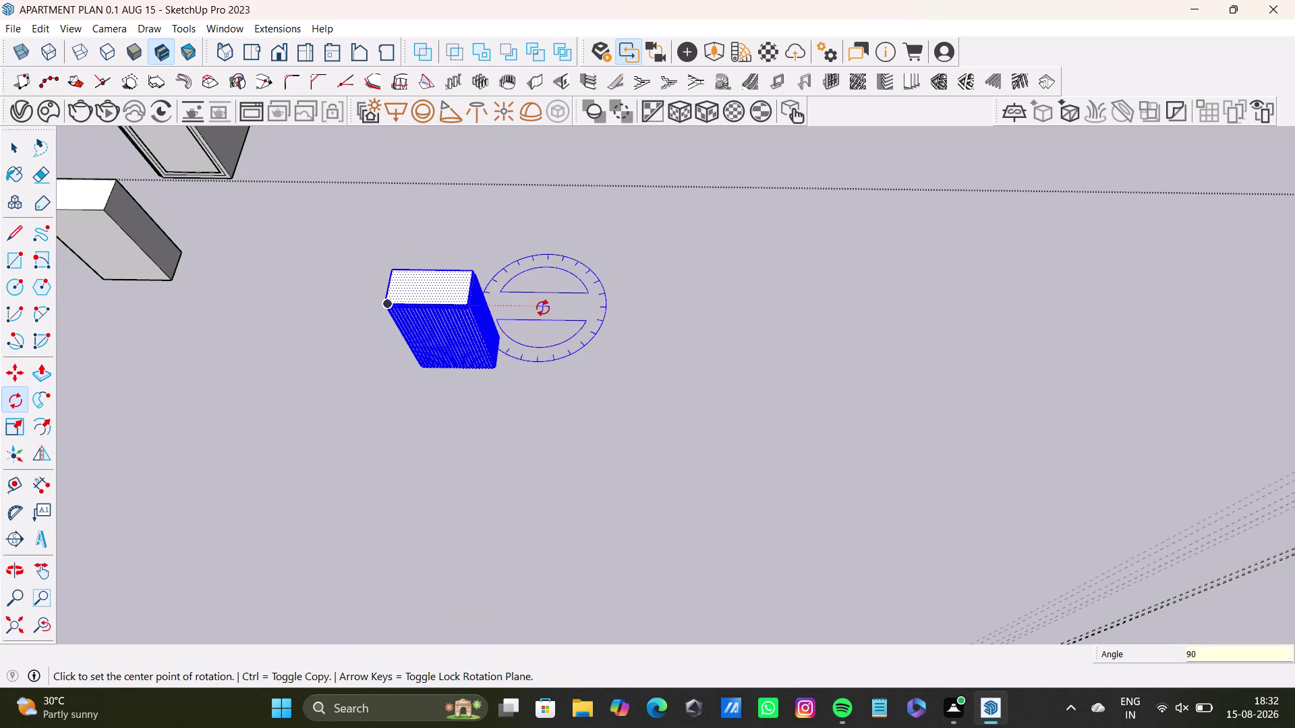
key(Return)
Pick up the upright box by its corner with Move.
key(space)
key(m)
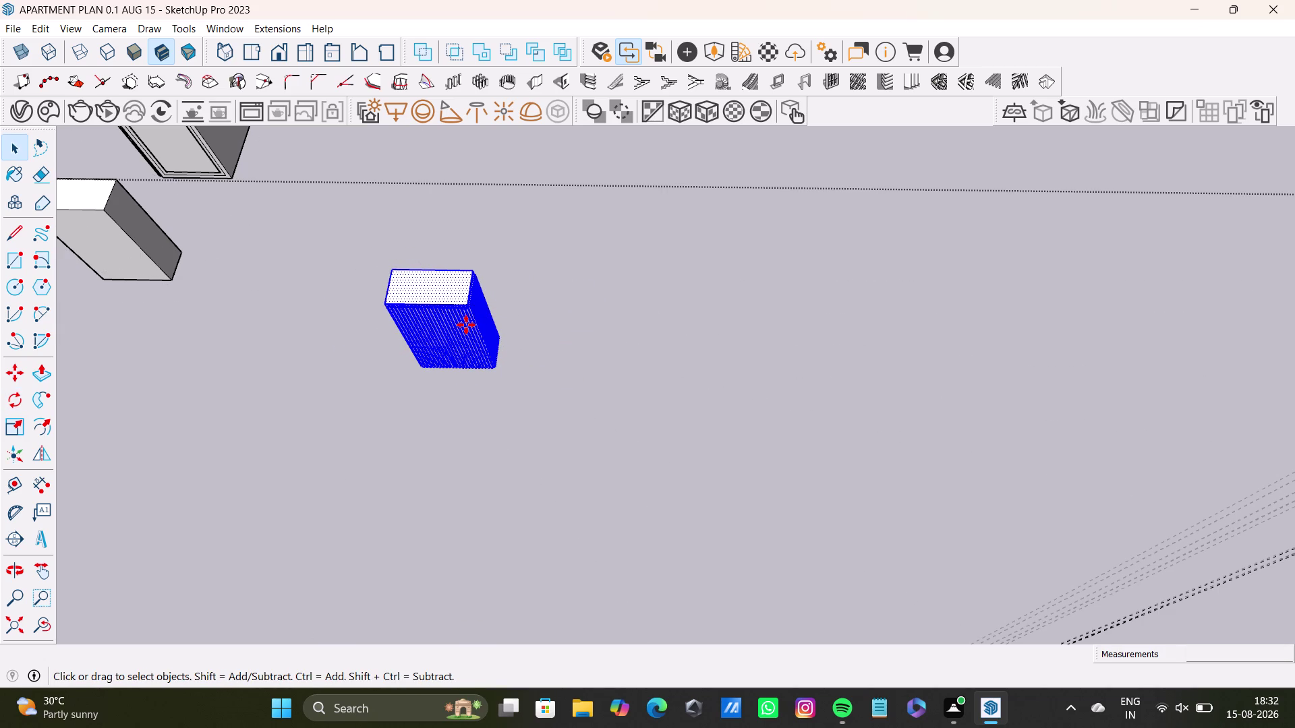
click(472, 307)
Carry the upright box into the apartment and set it against a room wall.
scroll(down, 3)
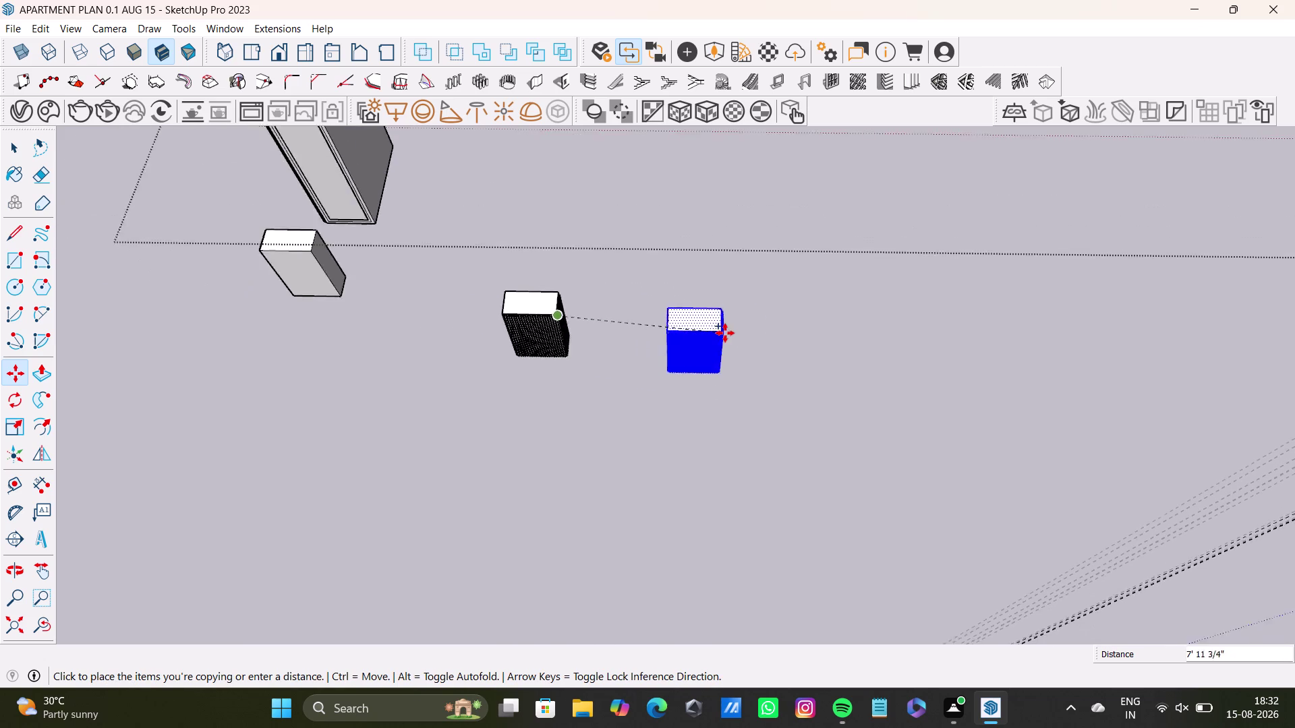
scroll(down, 3)
middle_drag(962, 399, 198, 431)
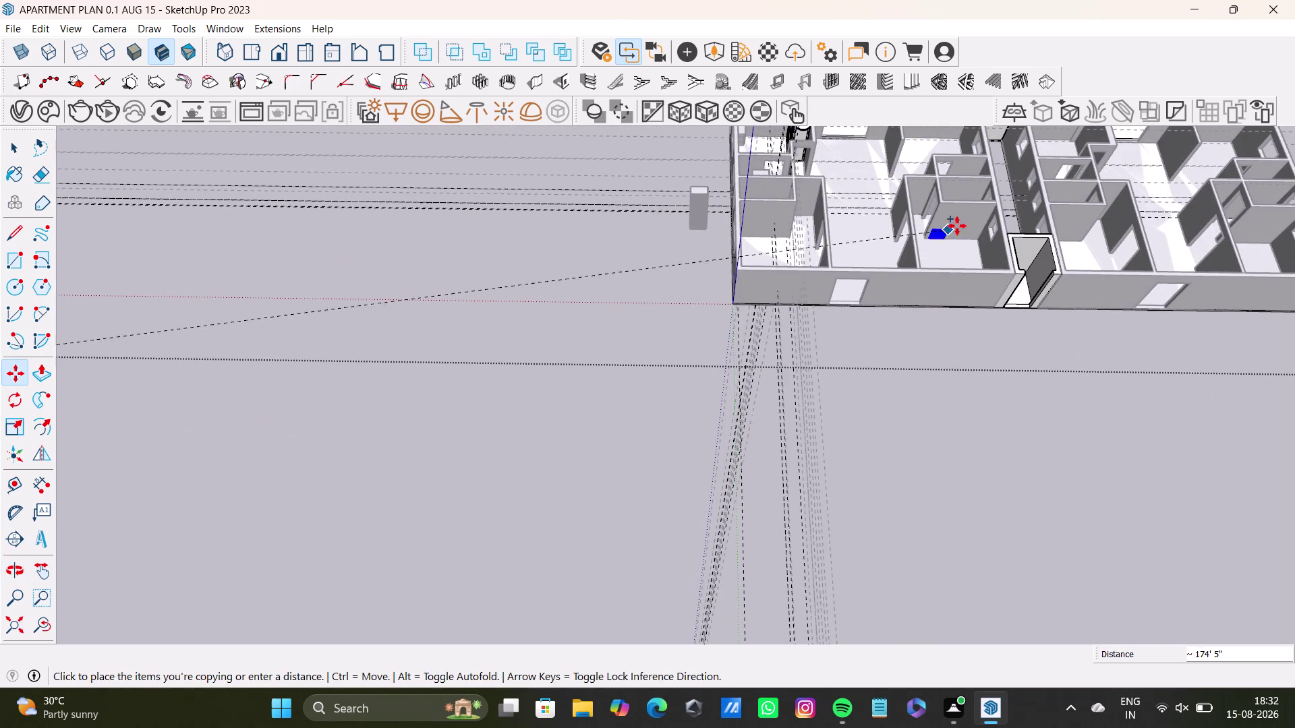
middle_drag(989, 220, 752, 350)
scroll(up, 3)
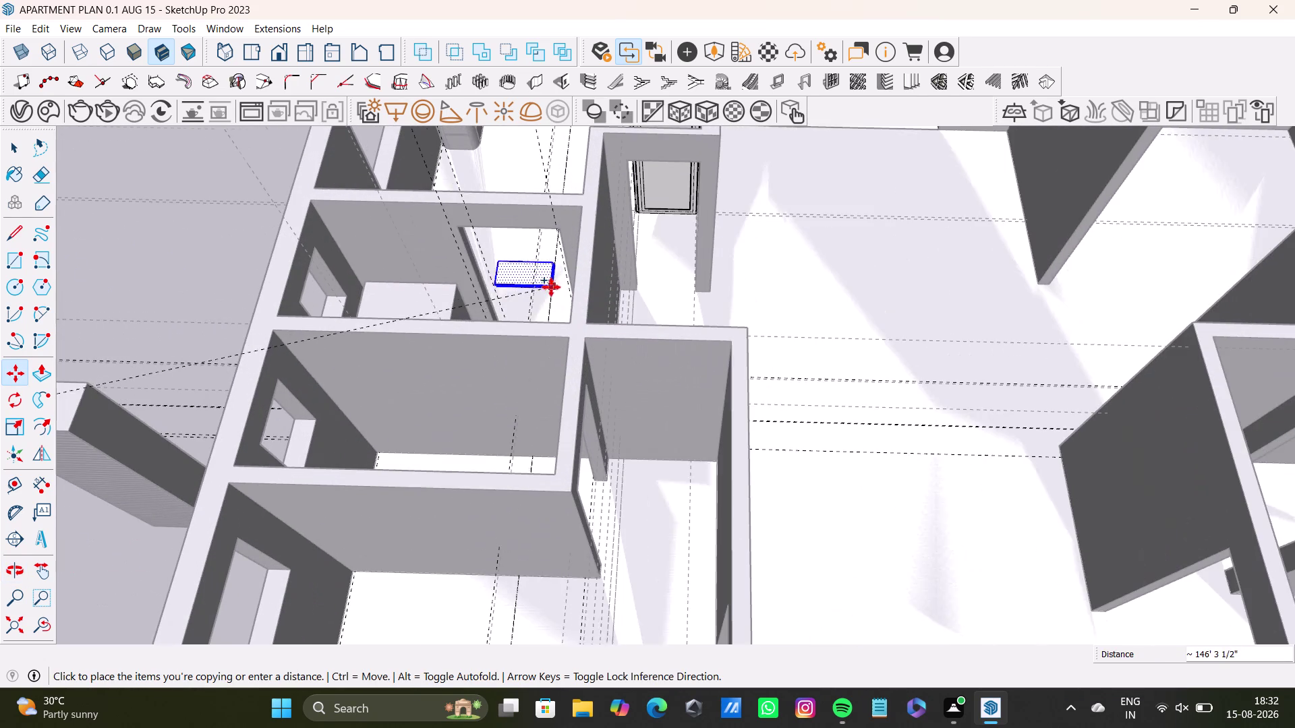
middle_drag(523, 347, 566, 462)
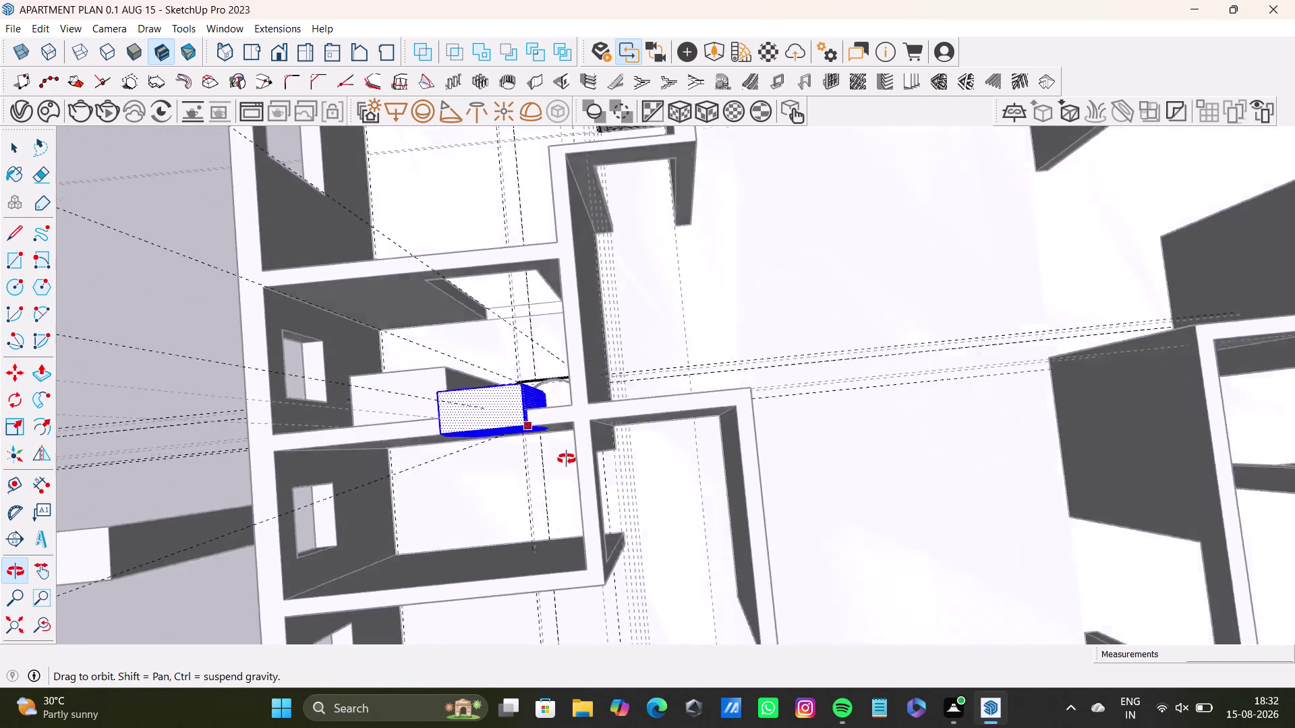
middle_drag(565, 462, 566, 460)
scroll(up, 3)
middle_drag(568, 484, 740, 383)
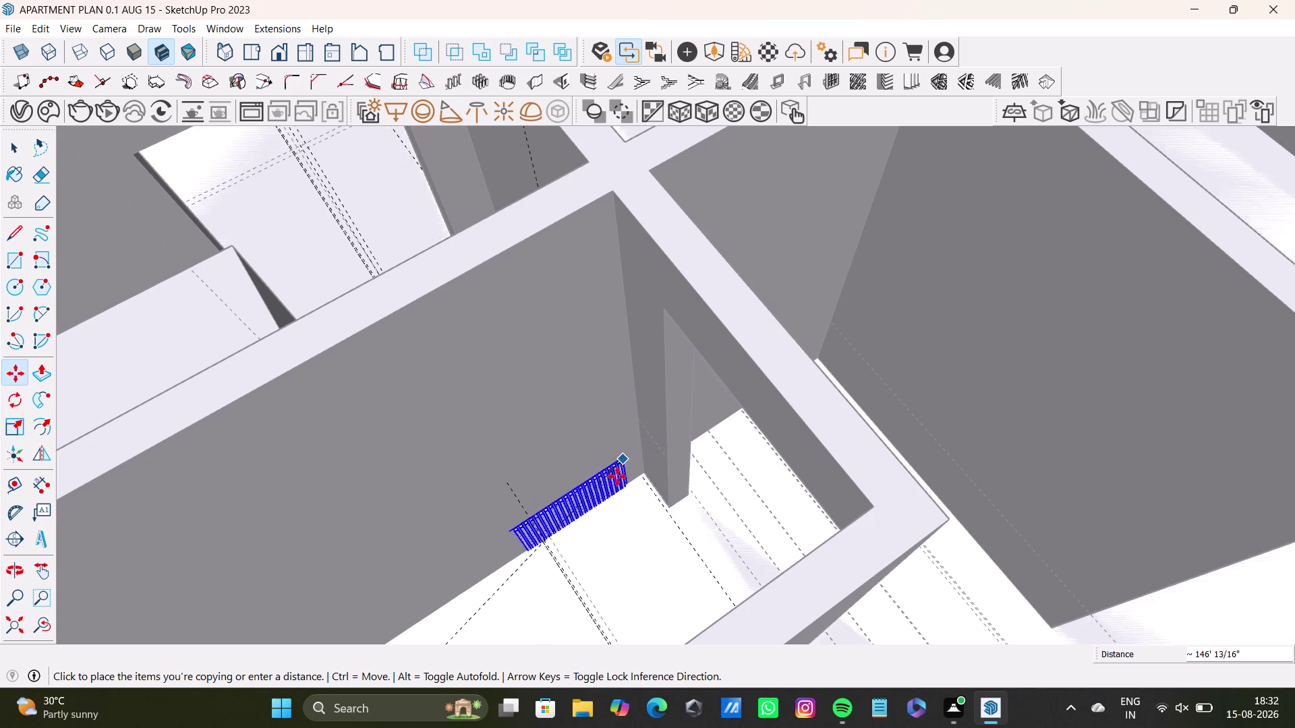
scroll(down, 3)
middle_drag(614, 504, 712, 435)
scroll(up, 3)
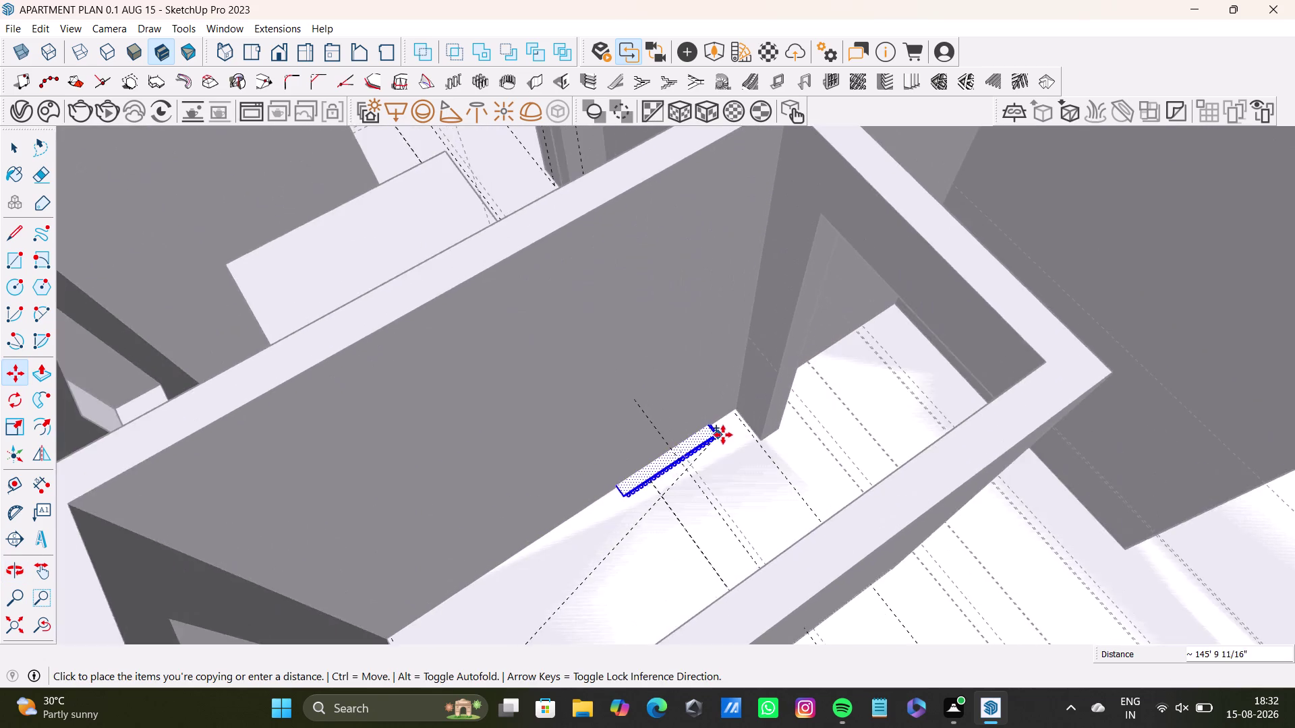
scroll(up, 3)
middle_drag(728, 441, 787, 405)
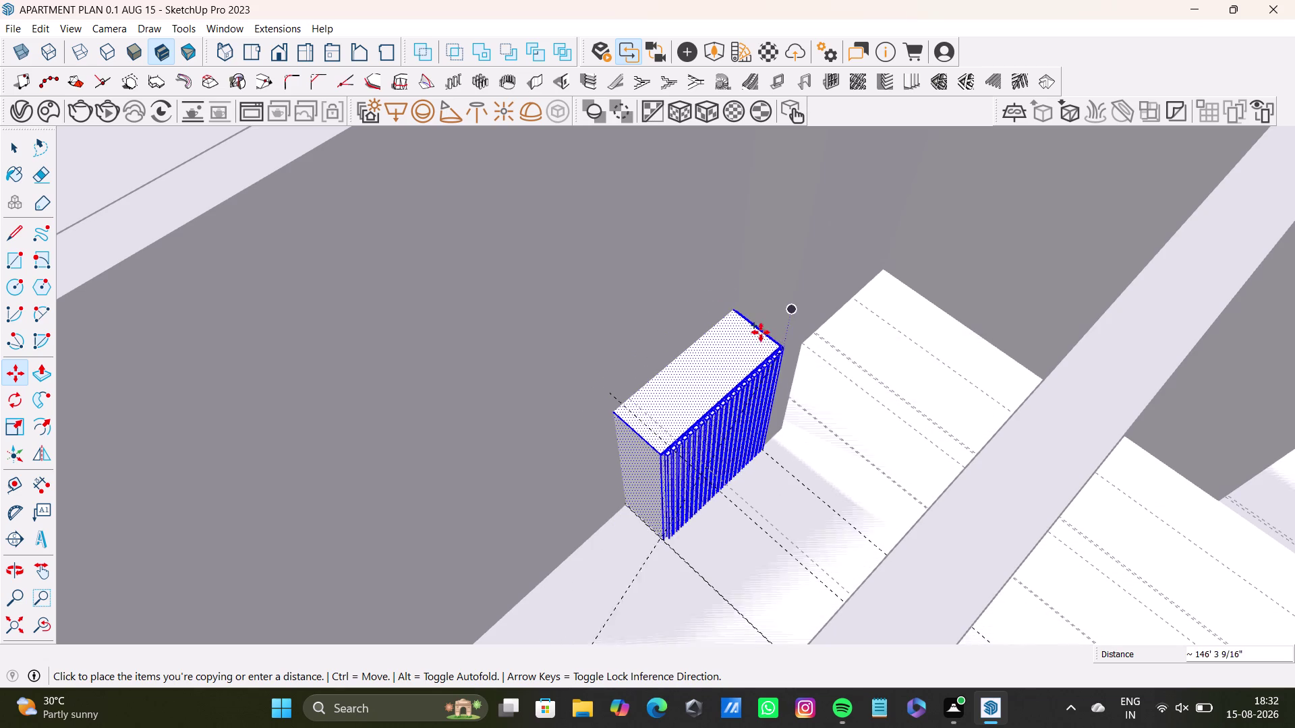
click(740, 343)
Move the louvered box 7 1/8" along the wall with the direction locked.
middle_drag(735, 457, 837, 436)
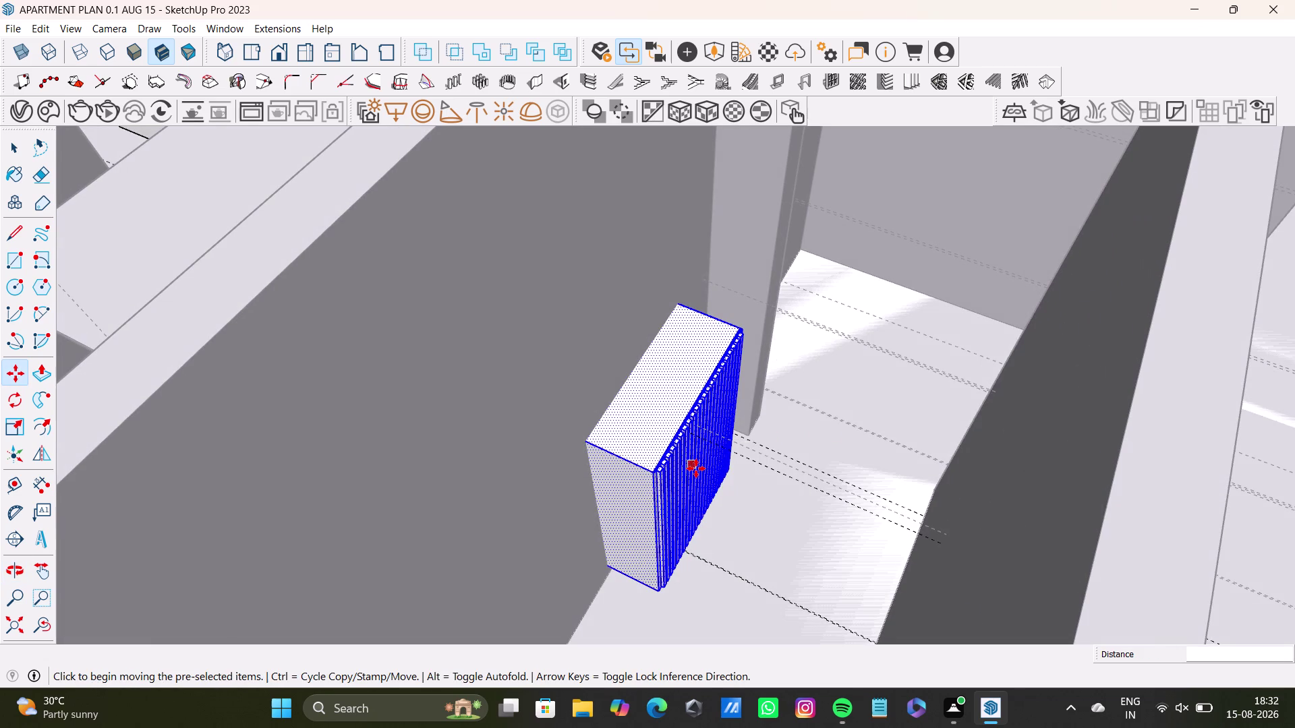
key(m)
drag(655, 473, 688, 472)
key(Right)
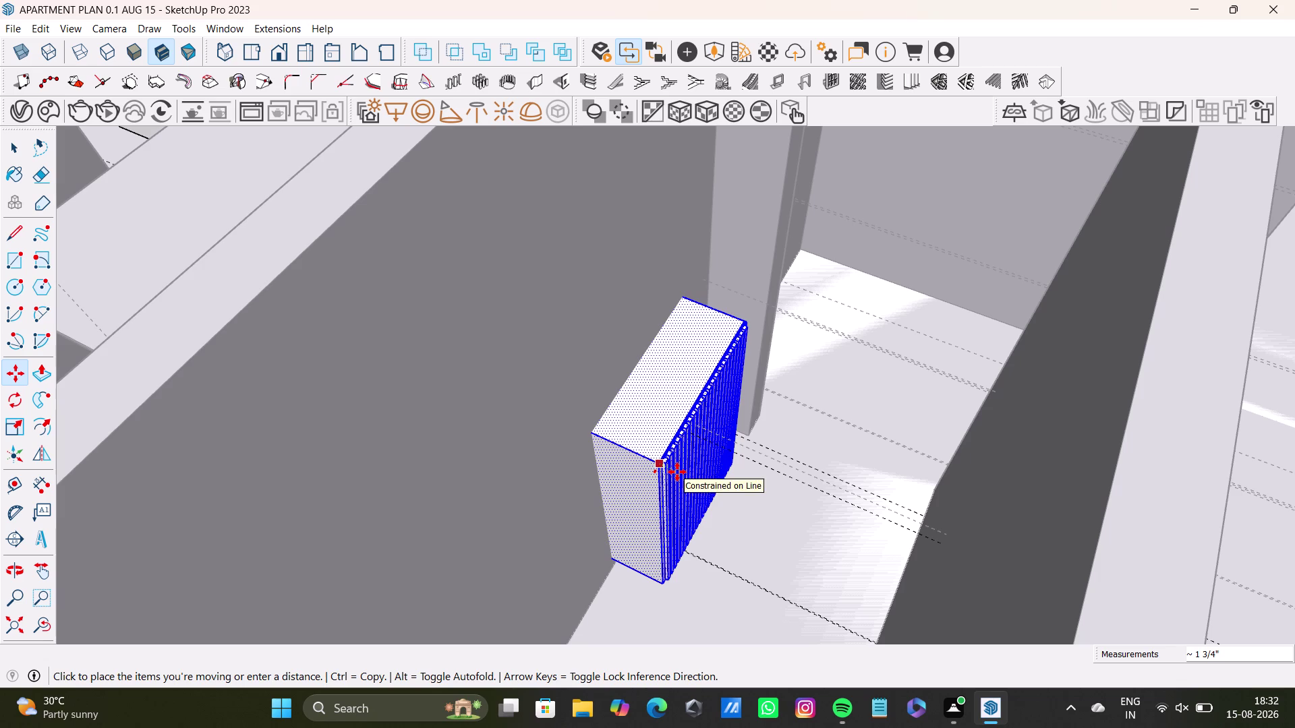
key(Left)
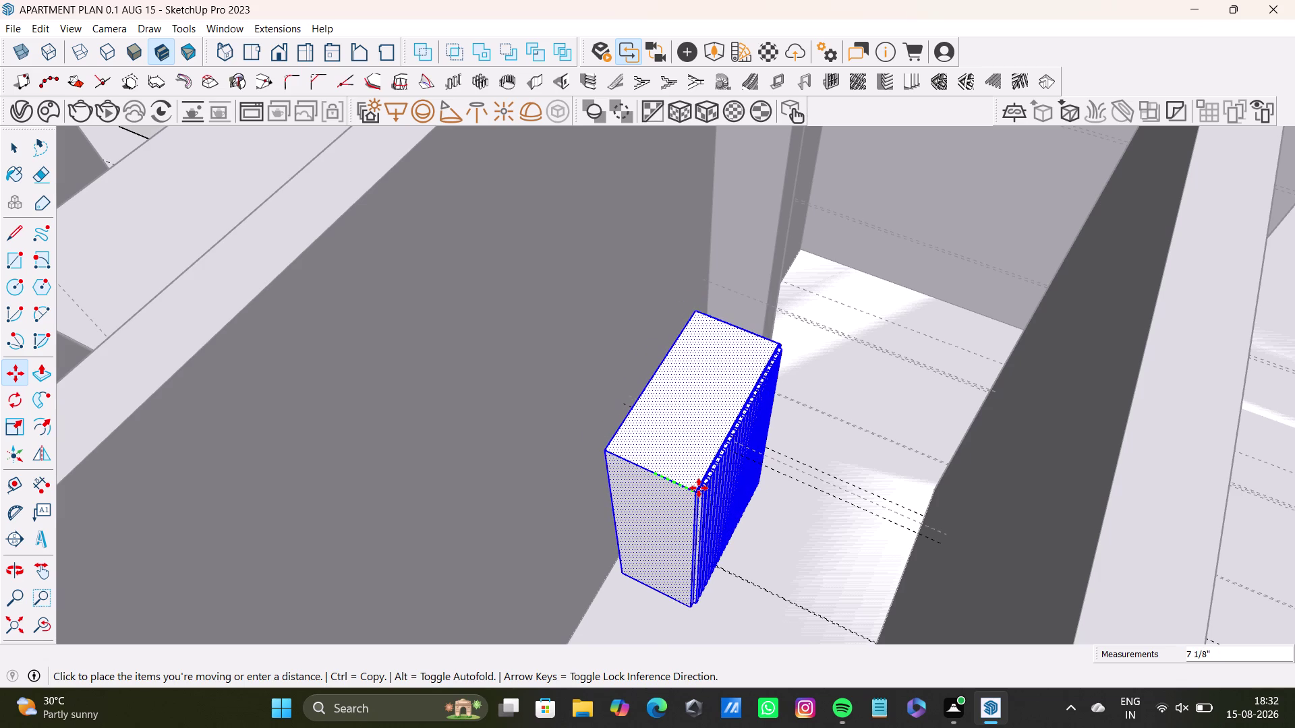
click(699, 489)
Orbit around the box to check its placement, then return to the previous wide view.
middle_drag(701, 508, 750, 493)
scroll(up, 3)
middle_drag(728, 501, 449, 490)
middle_drag(906, 408, 758, 445)
click(37, 624)
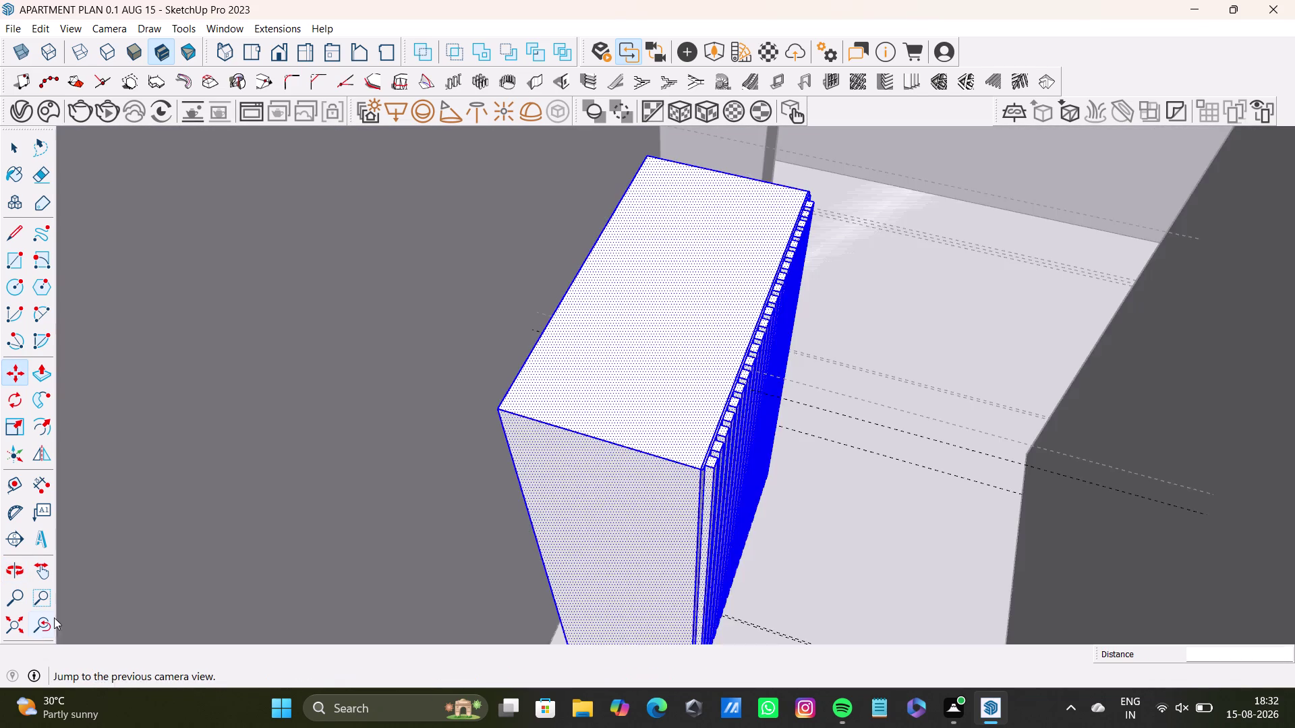
middle_drag(795, 437, 429, 450)
middle_drag(1065, 437, 886, 554)
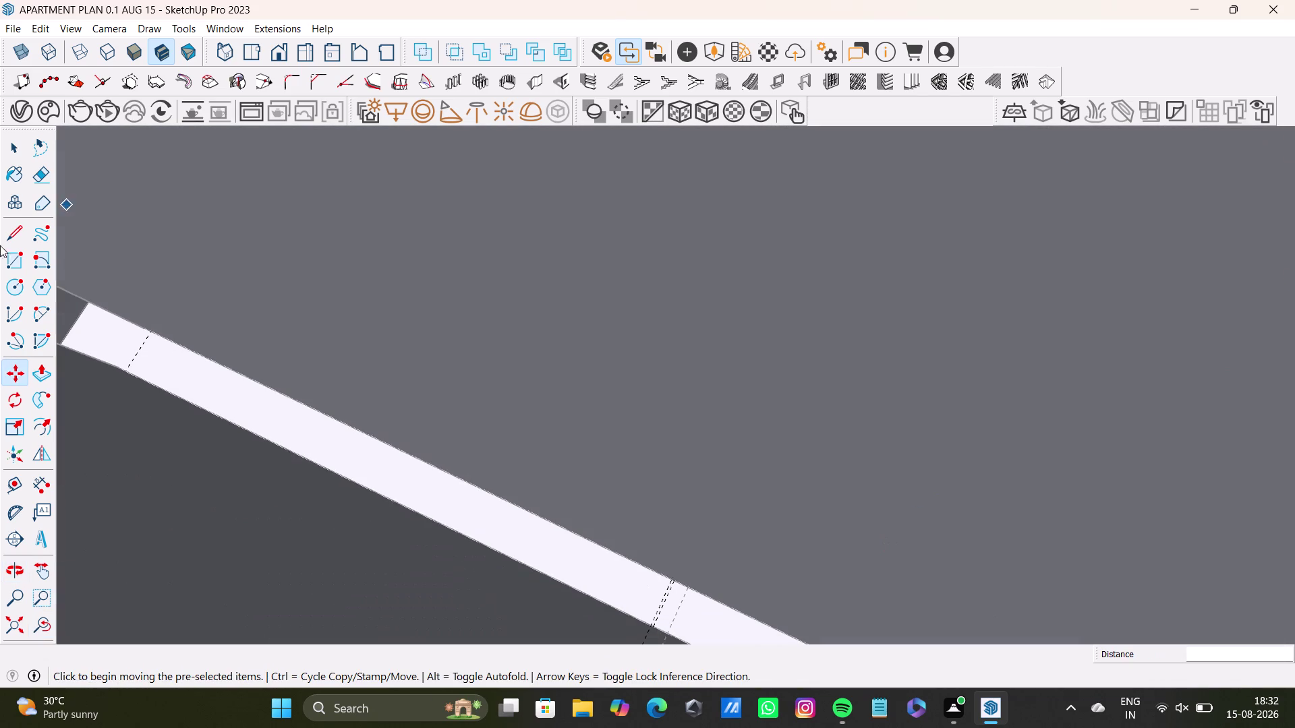
click(16, 622)
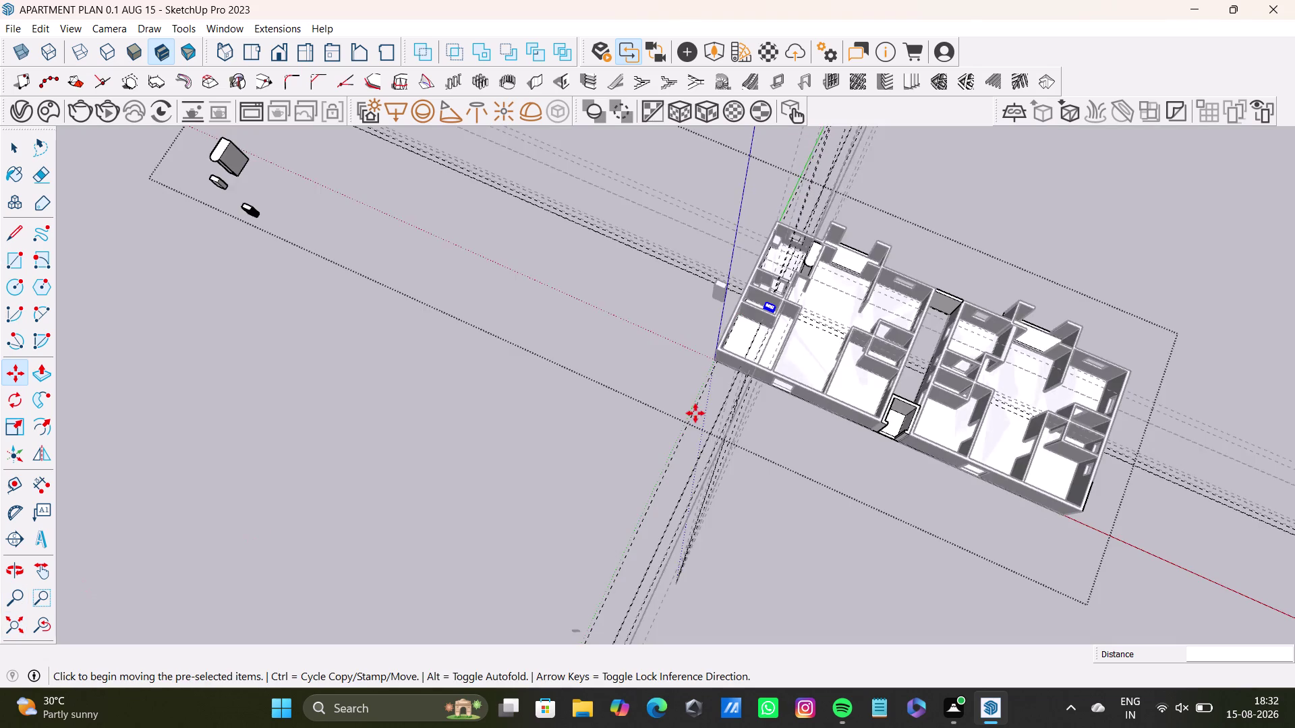
scroll(down, 3)
scroll(up, 3)
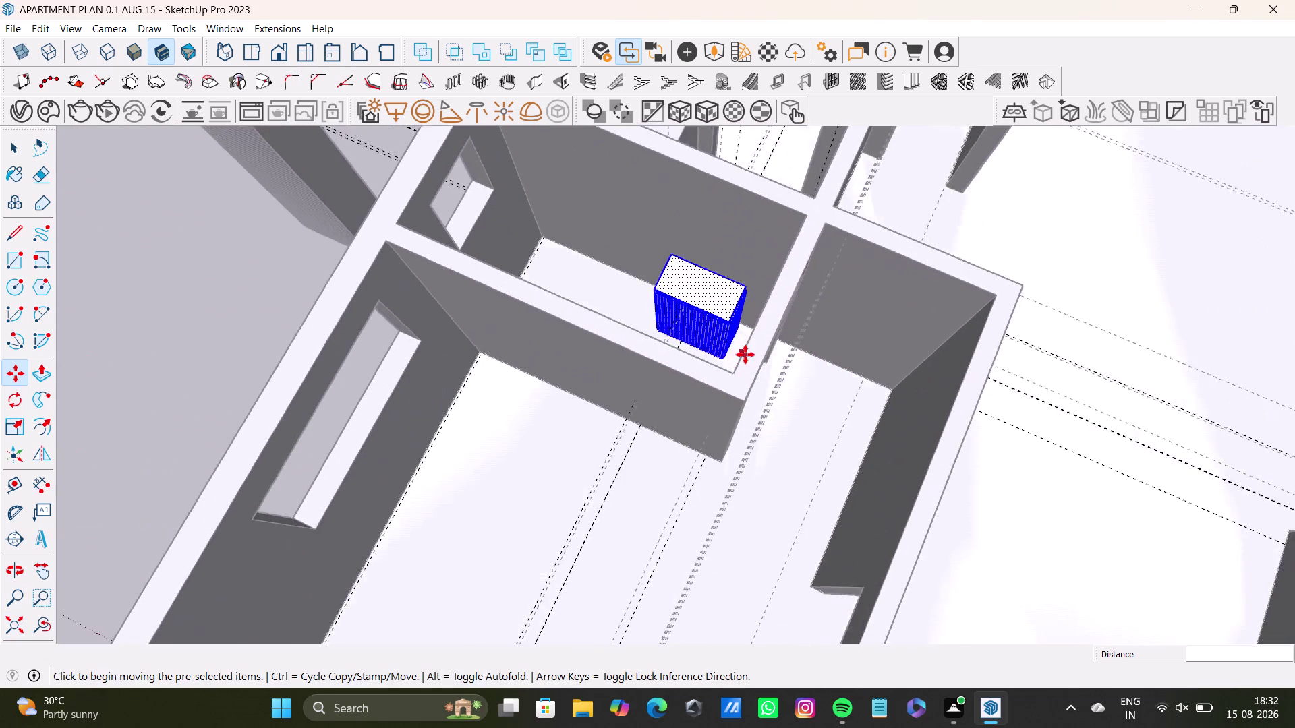
middle_drag(761, 360, 528, 391)
scroll(up, 3)
middle_drag(771, 449, 860, 485)
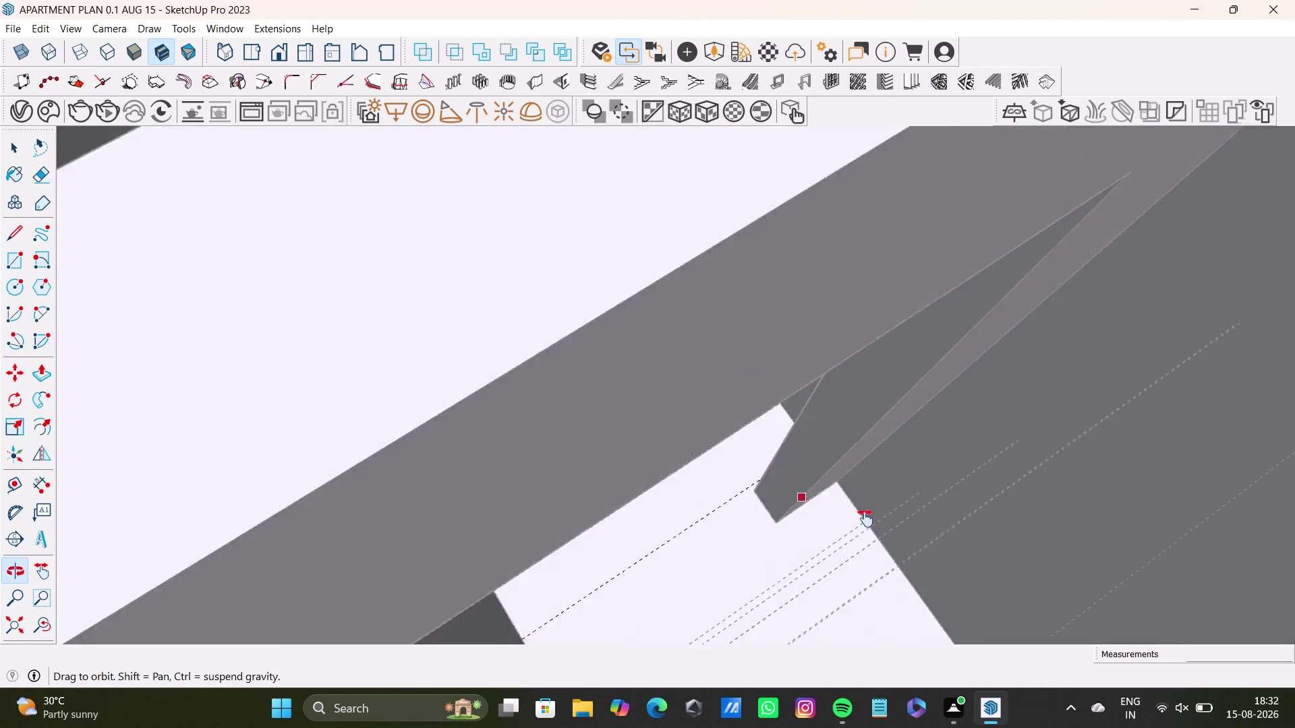
middle_drag(860, 485, 859, 584)
middle_drag(851, 580, 841, 291)
middle_drag(796, 374, 870, 357)
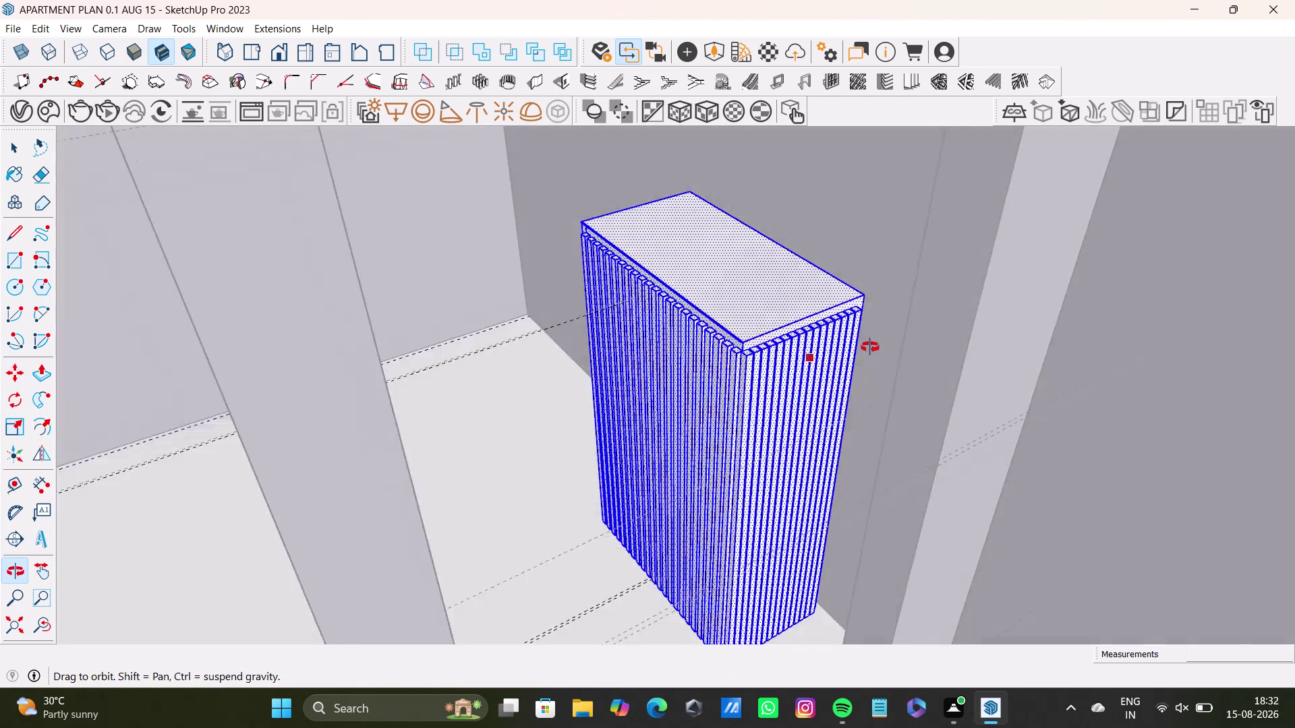
middle_drag(870, 357, 870, 250)
middle_drag(864, 290, 887, 301)
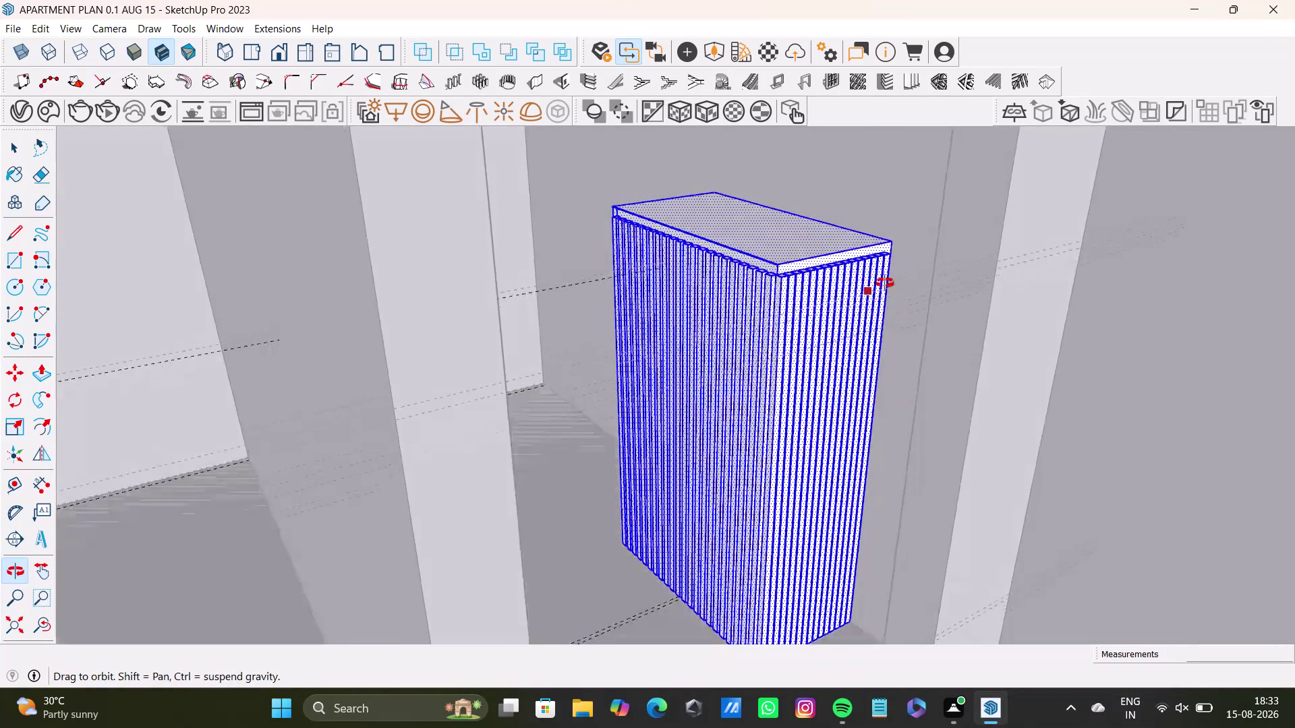
middle_drag(887, 301, 873, 220)
middle_drag(873, 223, 880, 254)
key(m)
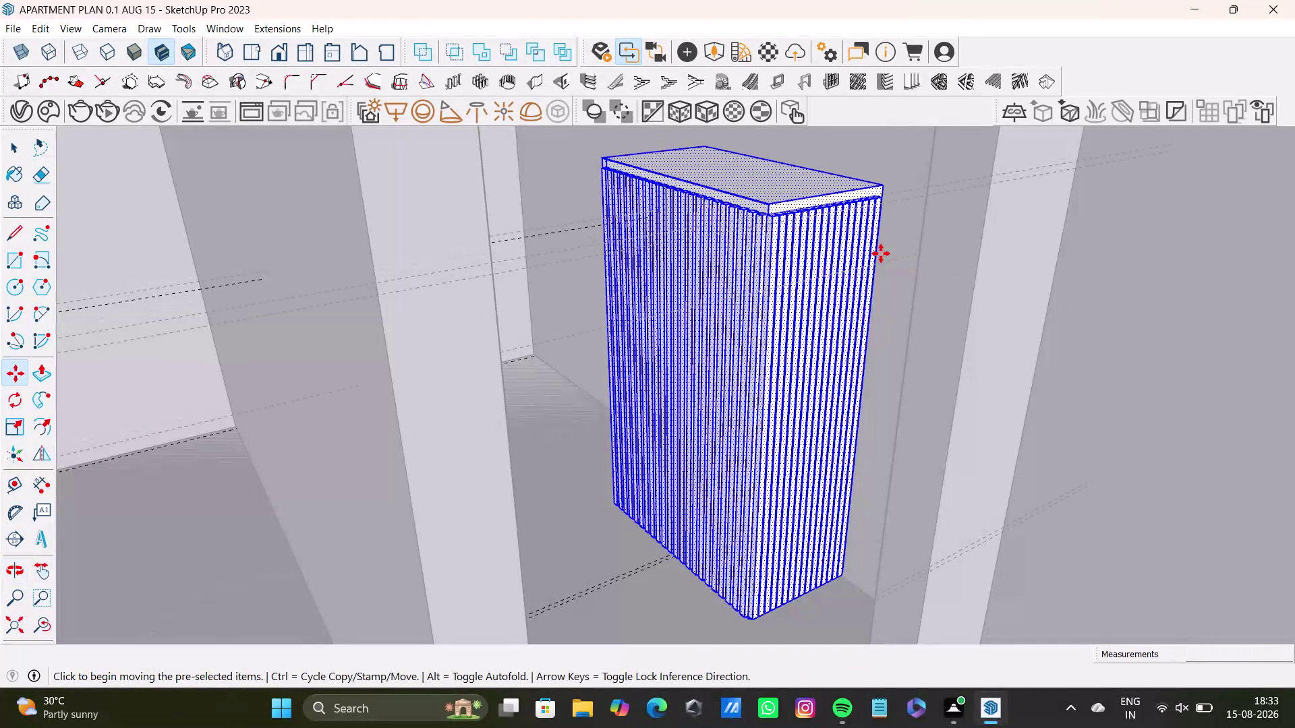